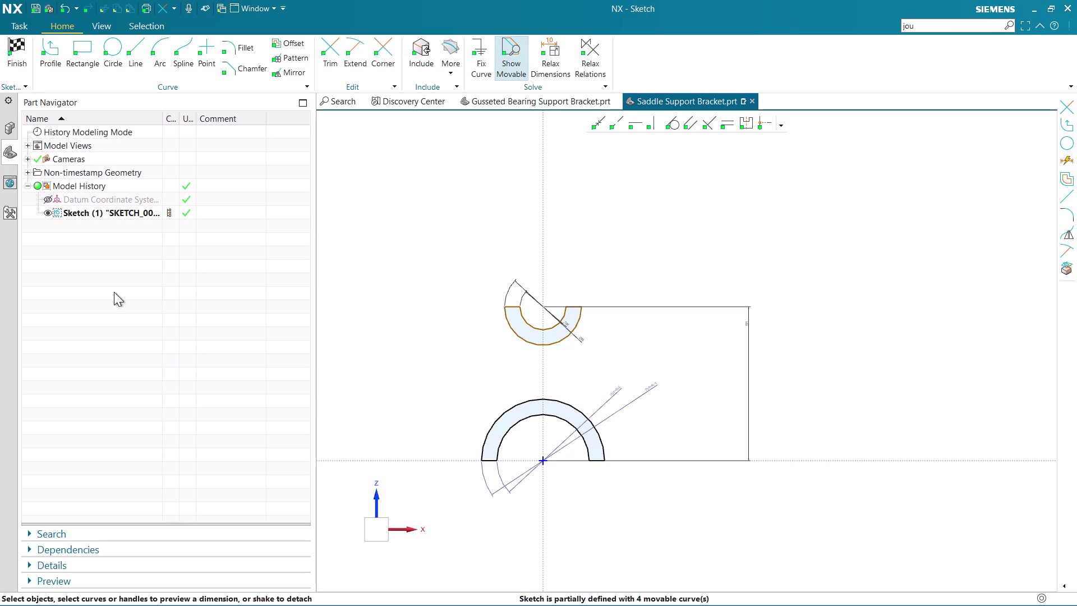
Exit the two half-ring profile sketch back to the 3D model and launch Extrude.
click(20, 43)
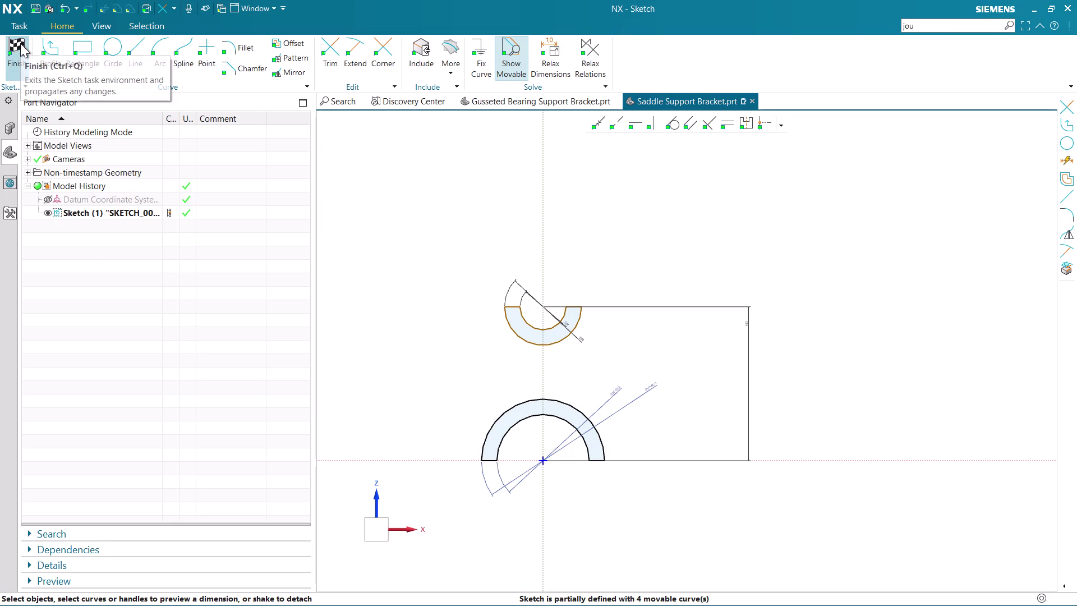
scroll(up, 3)
scroll(up, 3)
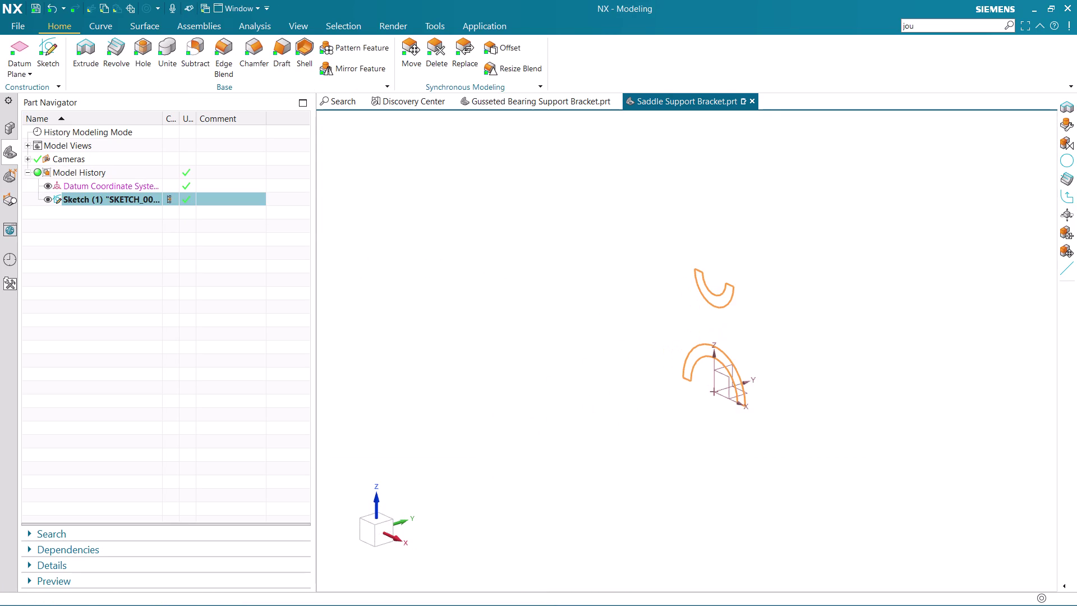
scroll(up, 3)
scroll(up, 3)
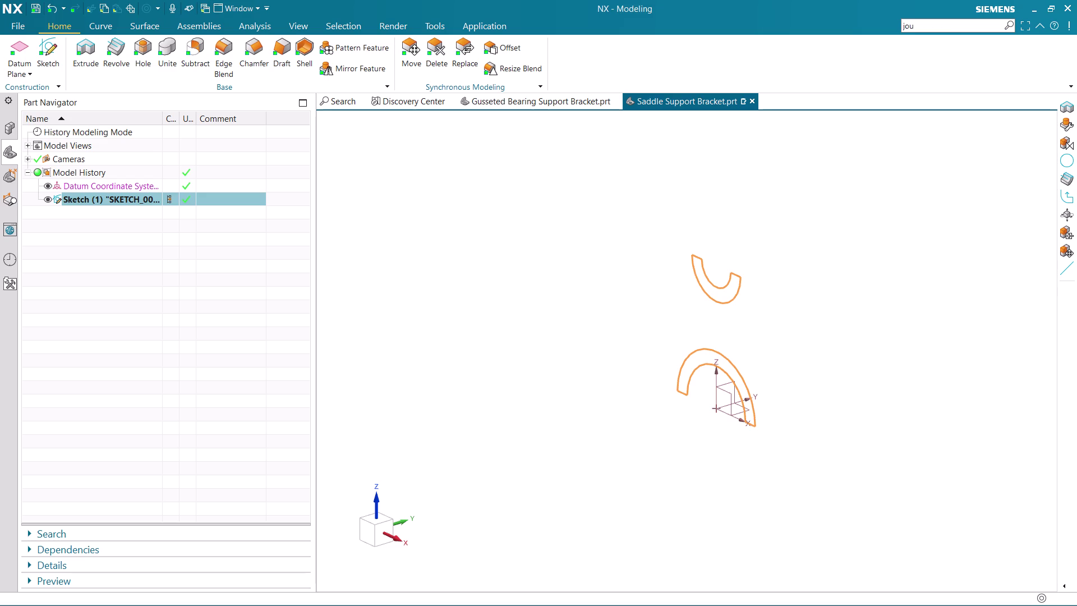
scroll(up, 3)
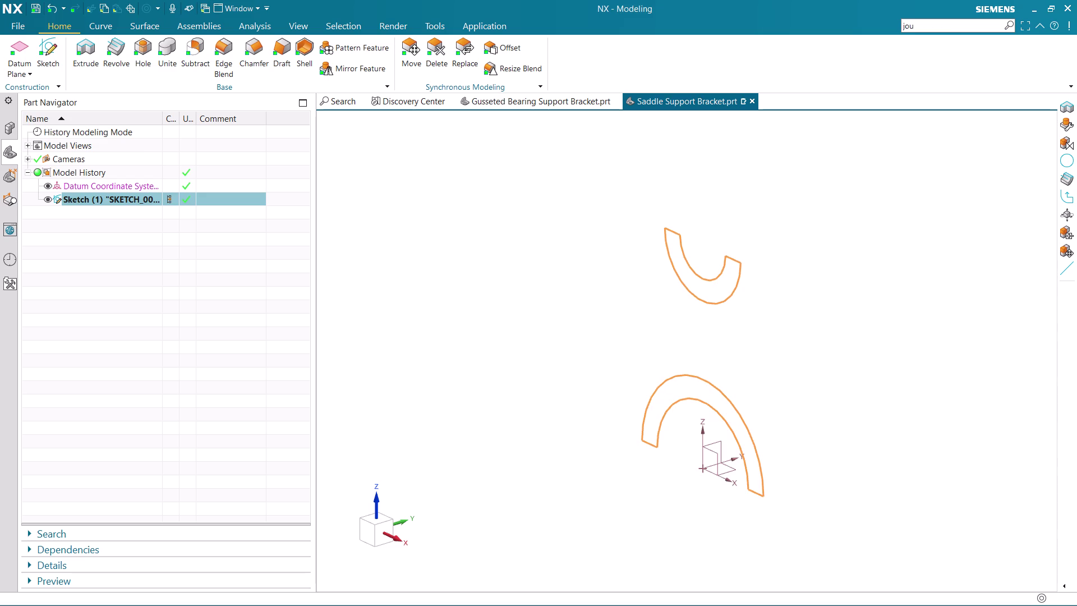
click(79, 52)
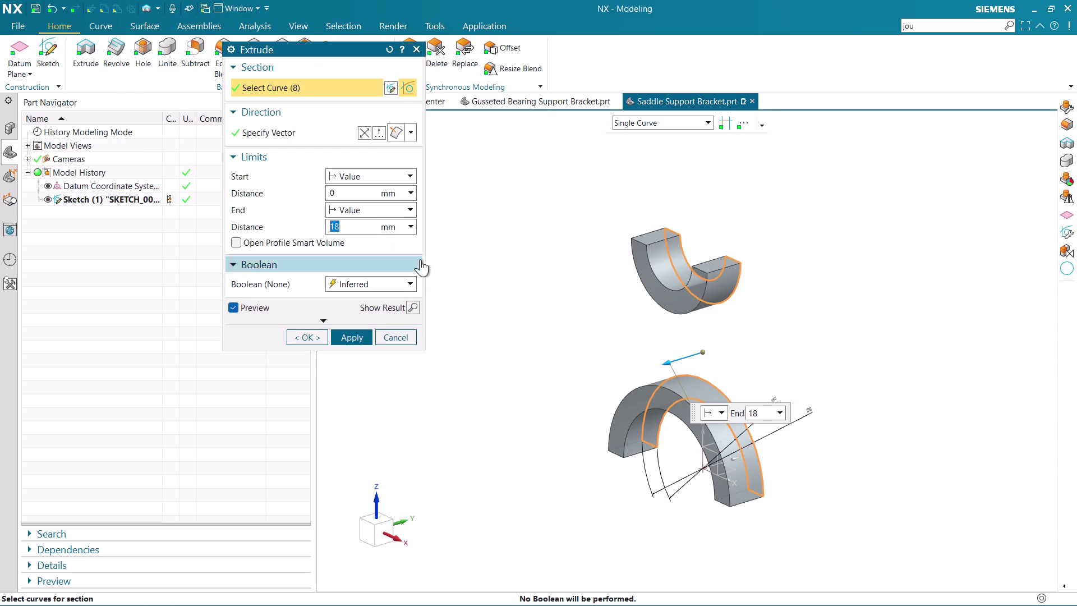
Extrude the lower half-ring outline, picked as connected curves, to an end distance of 50 mm.
click(478, 184)
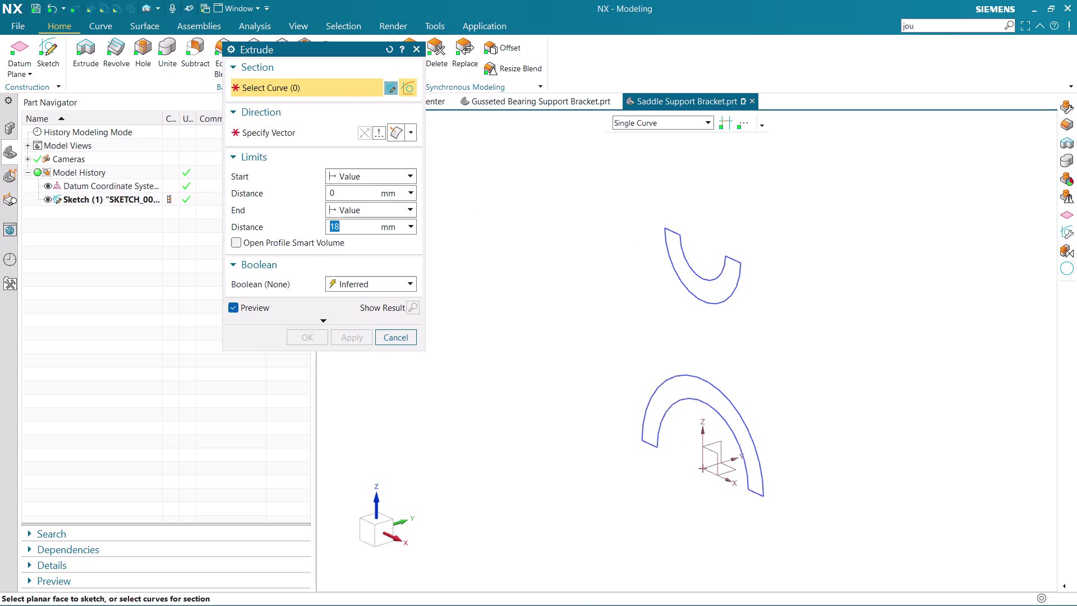
click(642, 127)
click(640, 152)
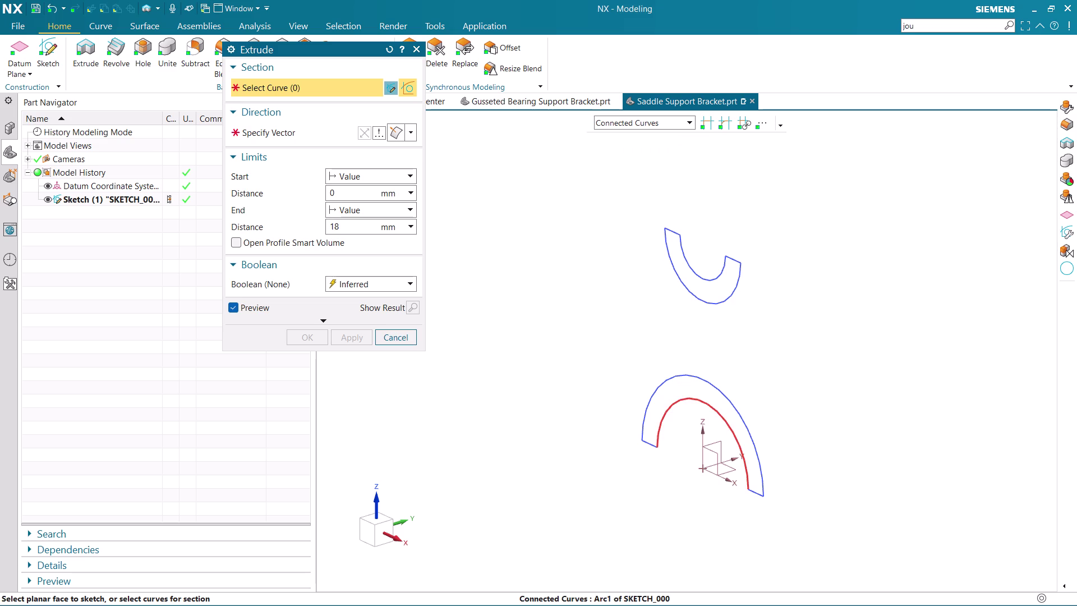
click(667, 417)
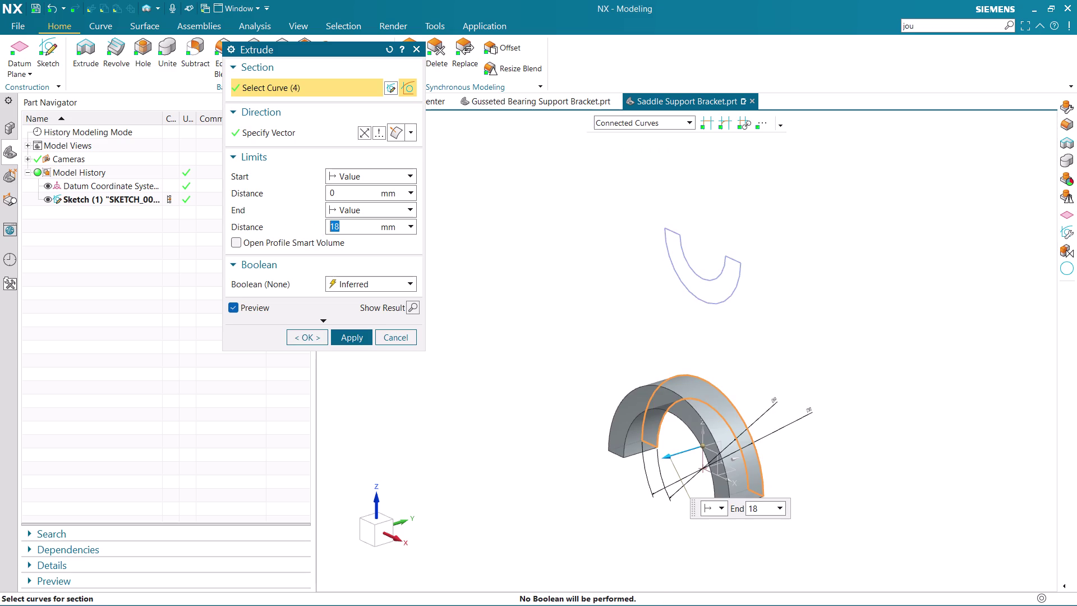
drag(346, 228, 311, 230)
key(BackSpace)
text(50)
key(Return)
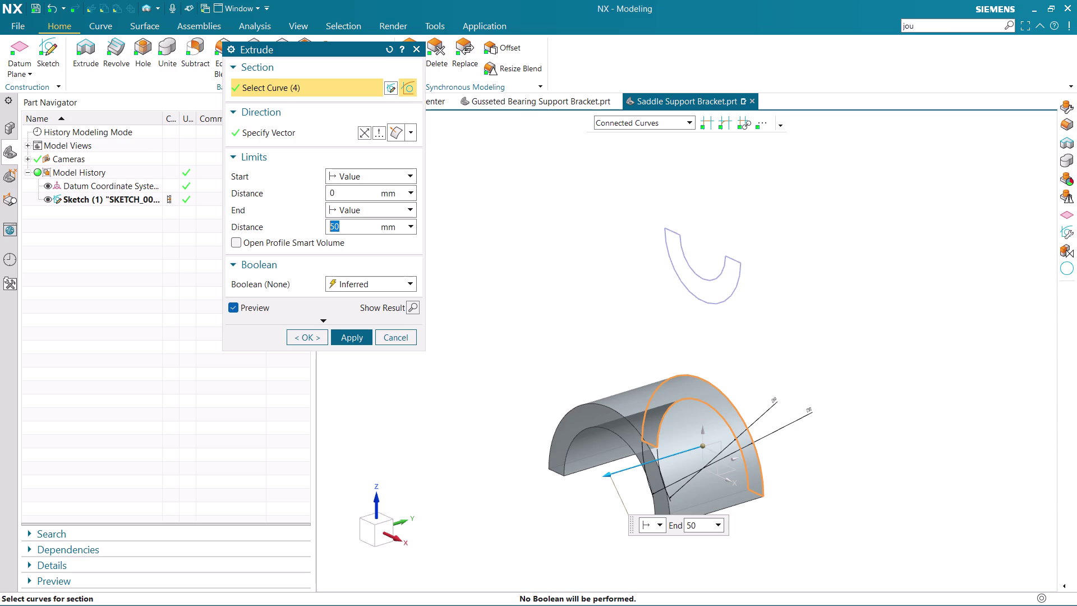
click(350, 335)
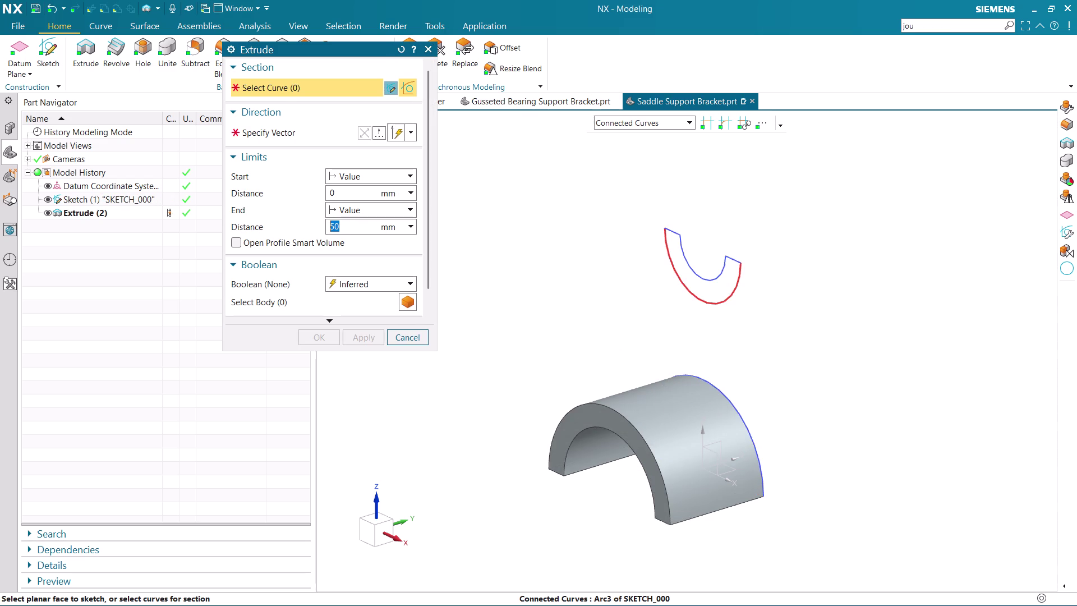
Extrude the upper half-ring outline 30 mm as a second solid, then close Extrude.
click(720, 305)
drag(345, 223, 340, 224)
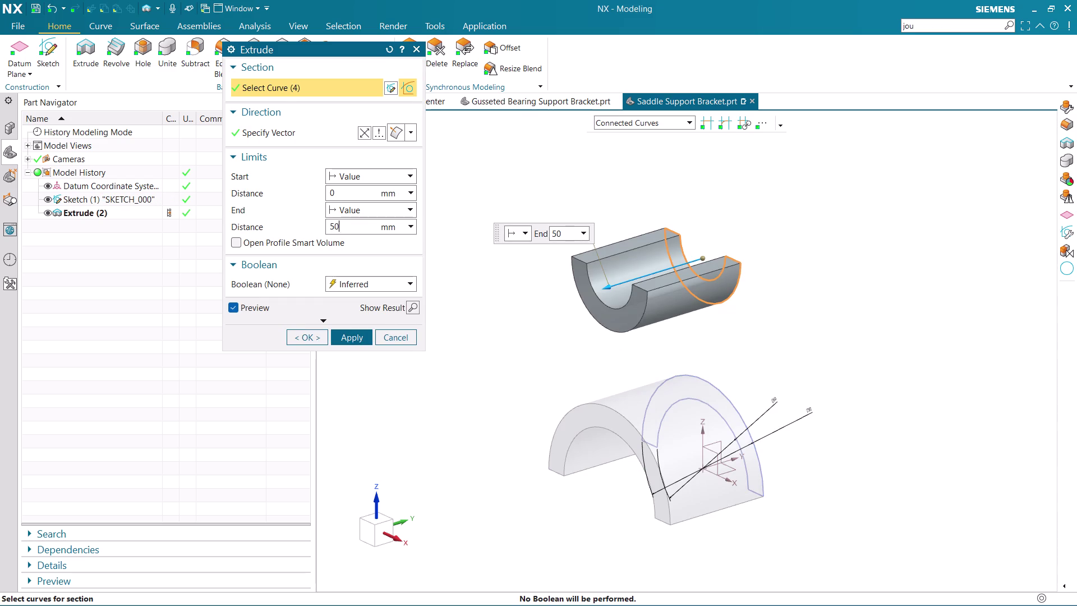
drag(340, 224, 299, 229)
key(BackSpace)
text(30)
key(Return)
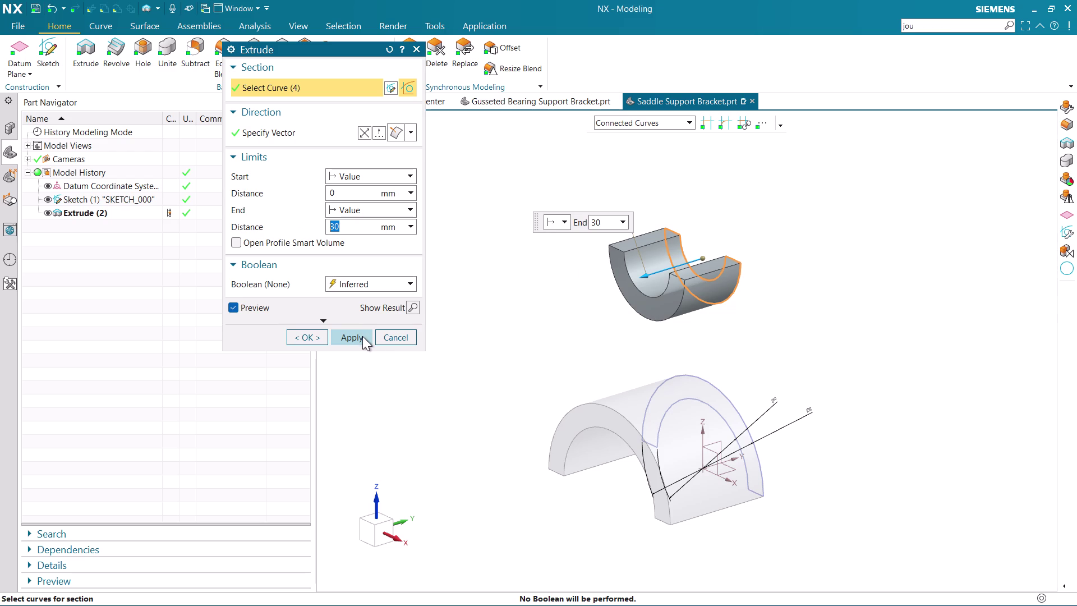
click(363, 336)
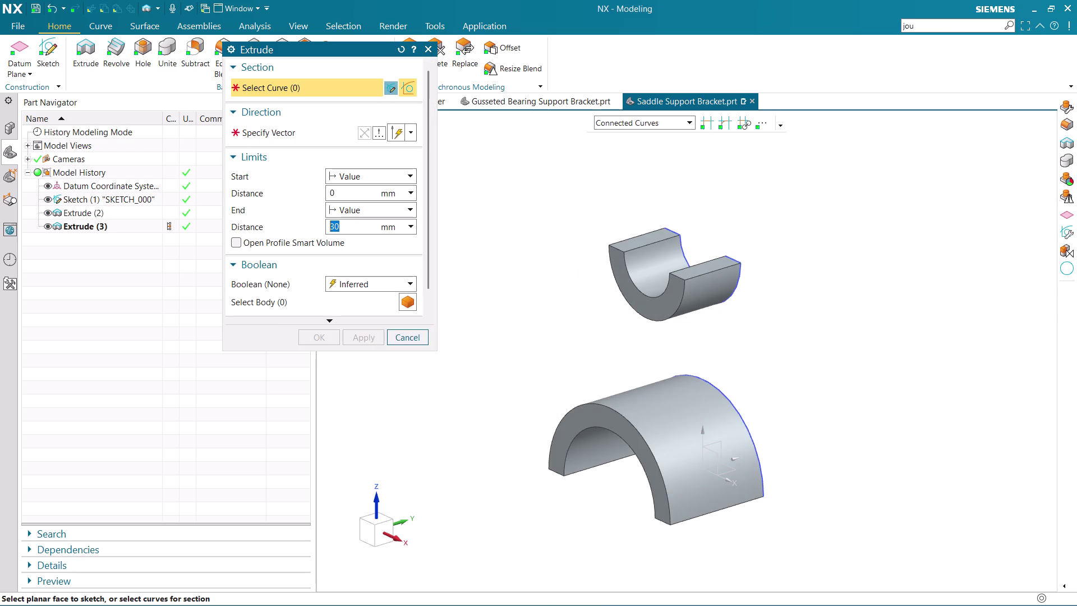
click(407, 337)
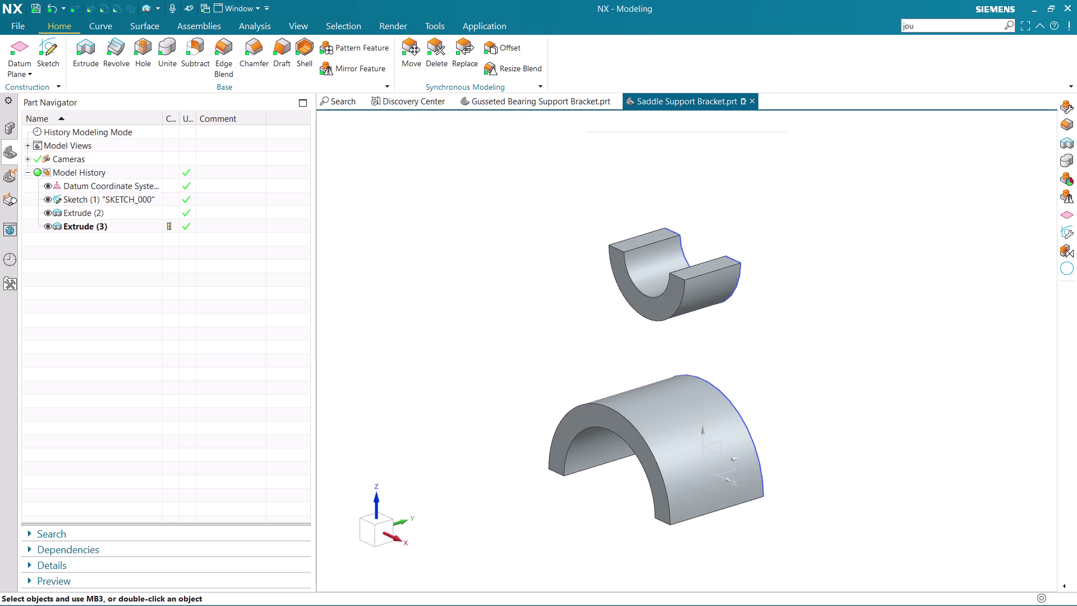
Orbit to inspect both arches and select the sketch and upper arch extrusion in the Part Navigator.
middle_drag(673, 337, 635, 333)
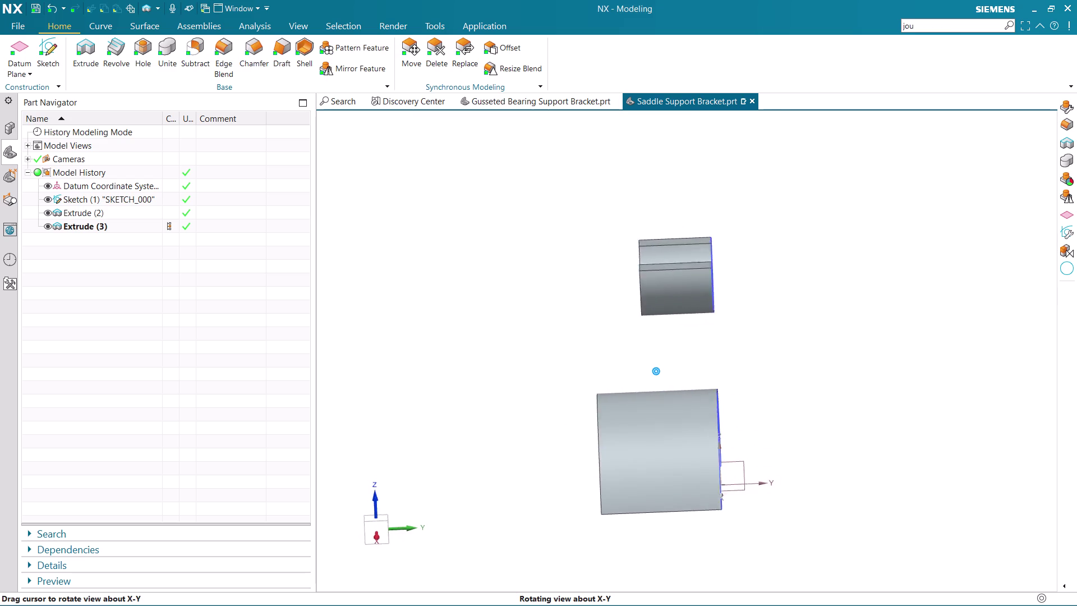
middle_drag(634, 333, 535, 334)
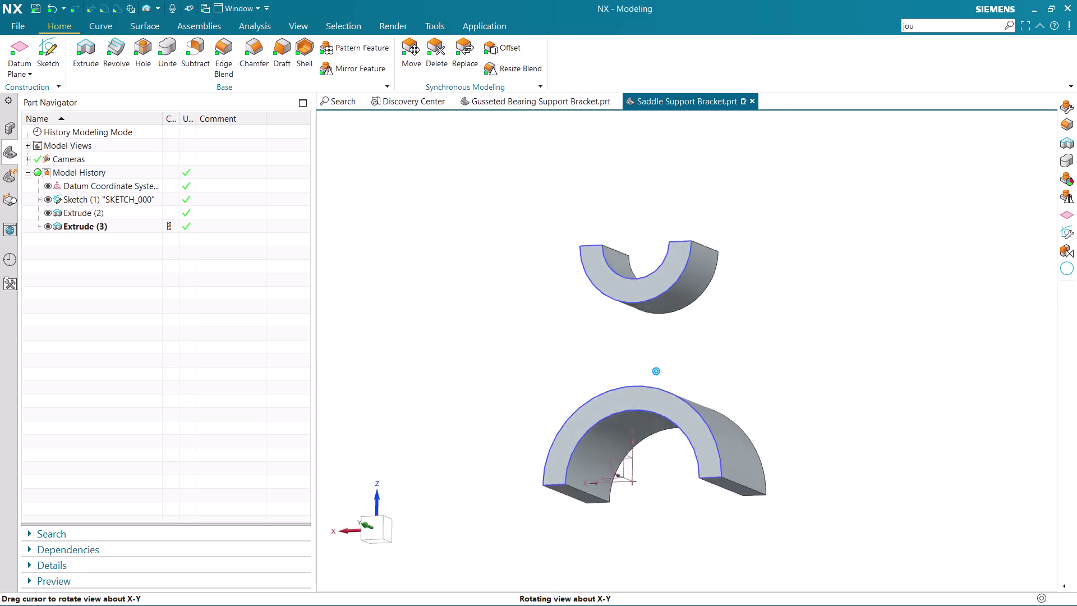
middle_drag(536, 334, 552, 346)
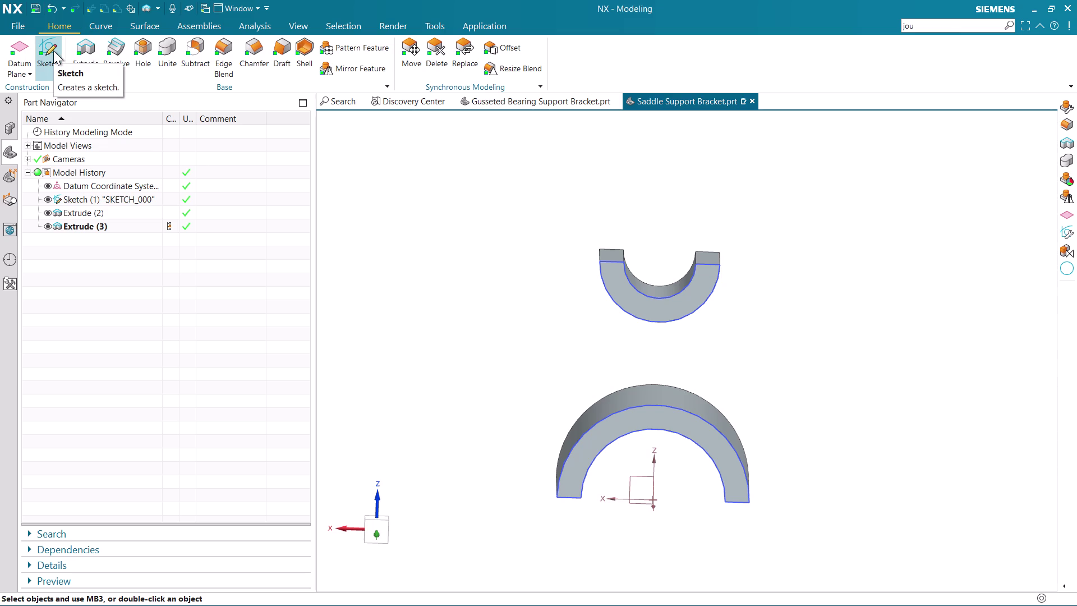
click(86, 198)
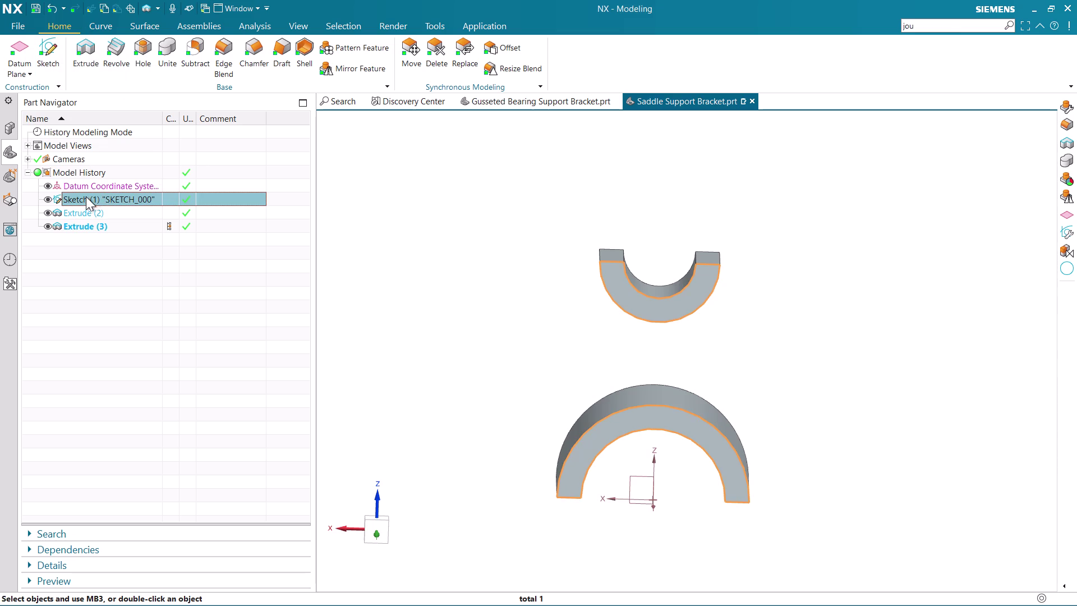
click(391, 192)
click(107, 225)
click(435, 188)
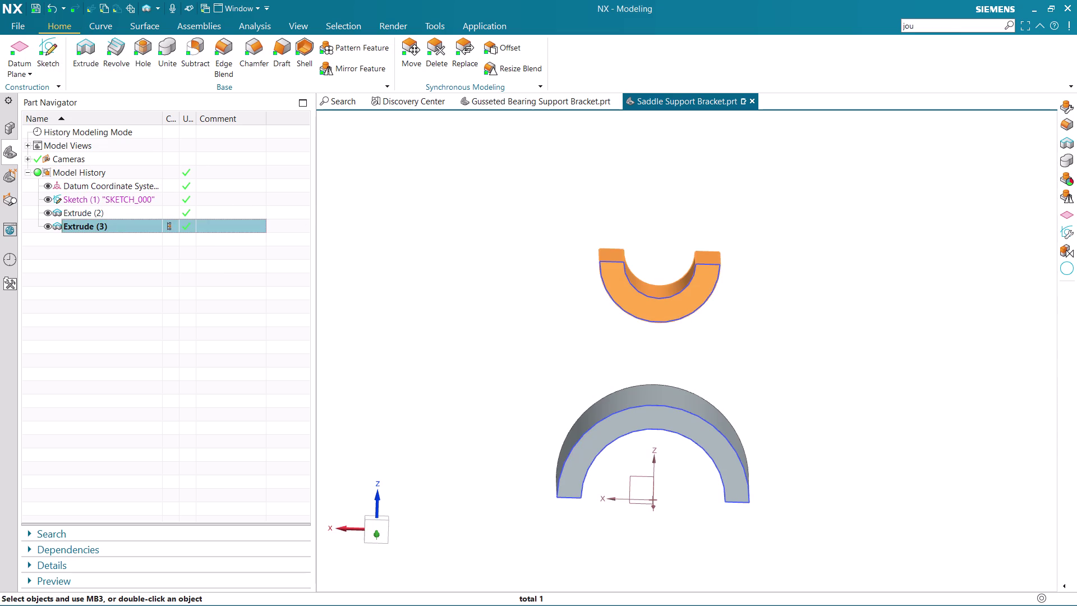
click(53, 52)
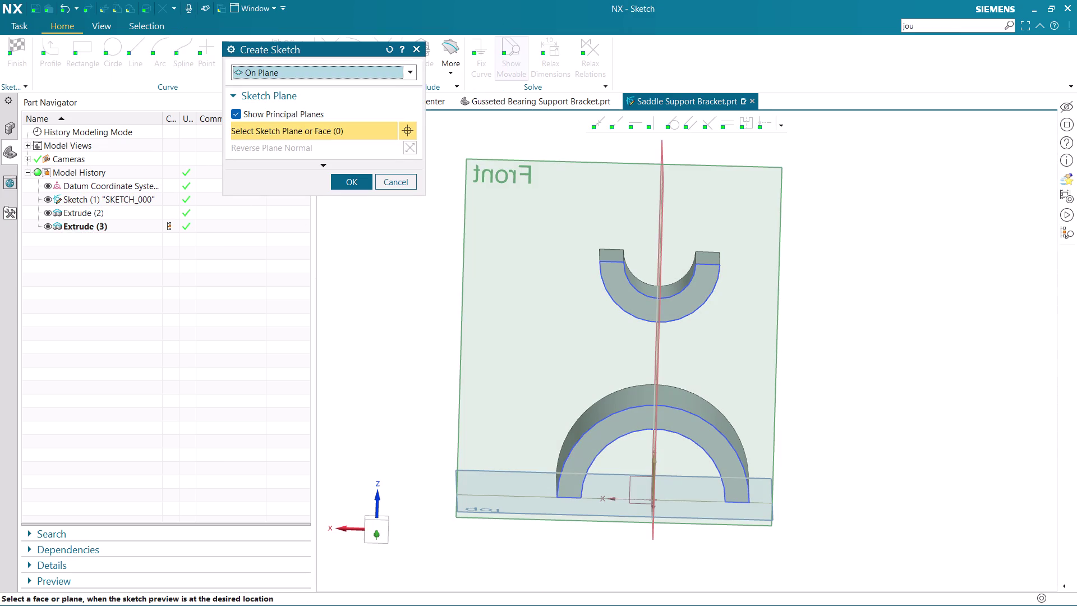
Place the new sketch on the Front datum plane and bring up Project Curve.
scroll(down, 3)
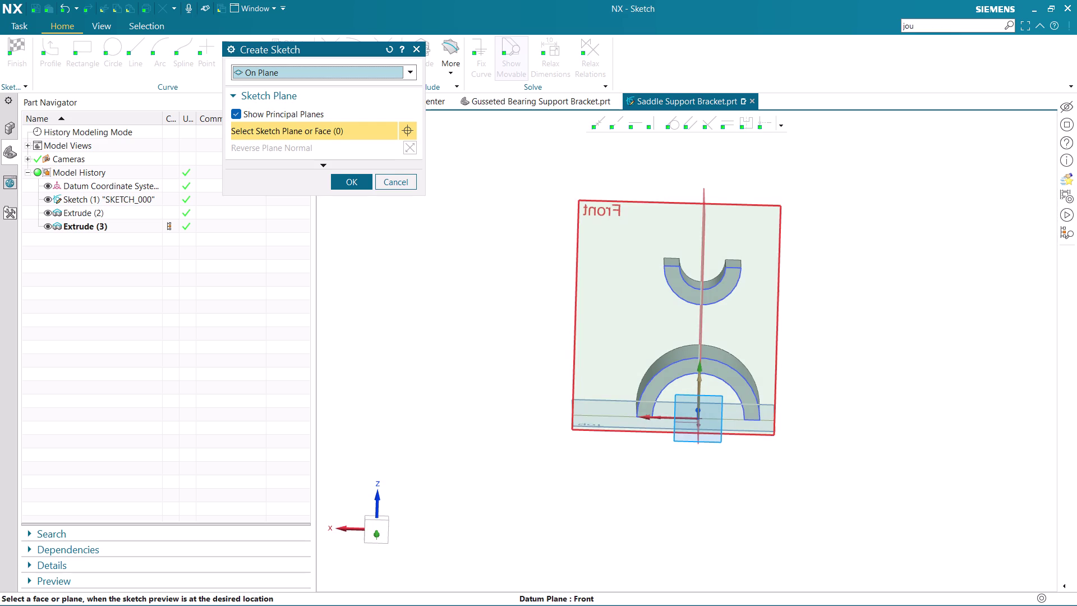
click(768, 207)
middle_click(767, 206)
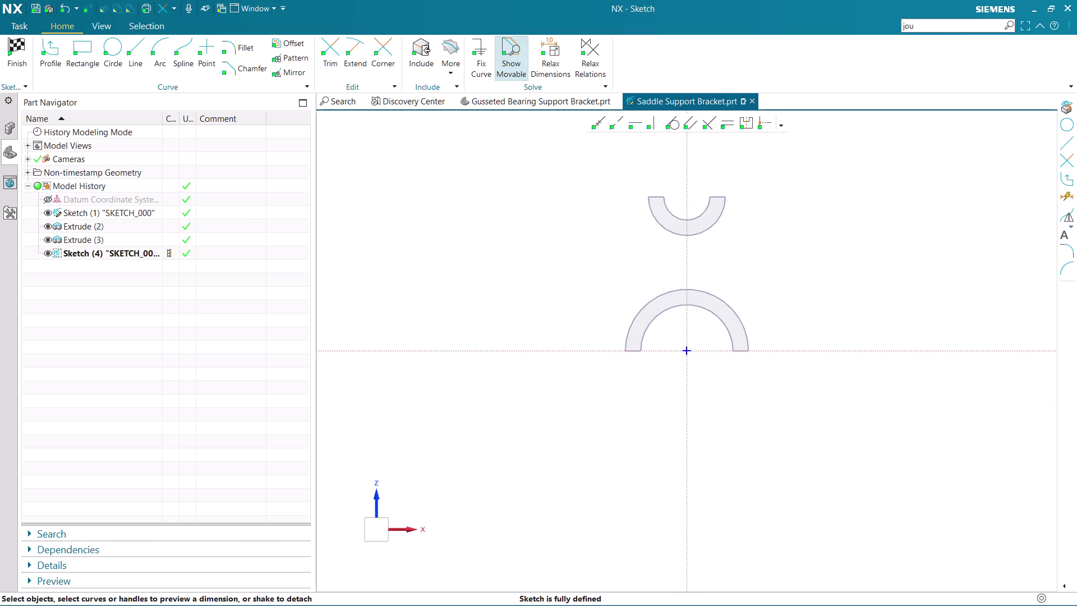
scroll(up, 3)
scroll(up, 3)
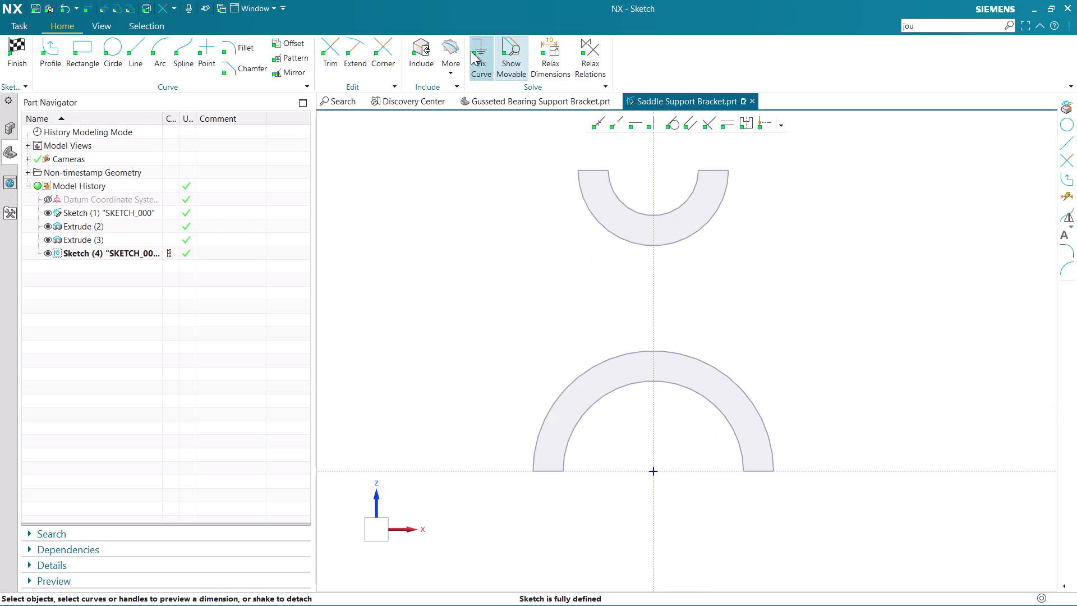
click(454, 51)
click(467, 109)
Project the outer arcs and edges of both half-ring arches into the Front-plane sketch.
click(589, 199)
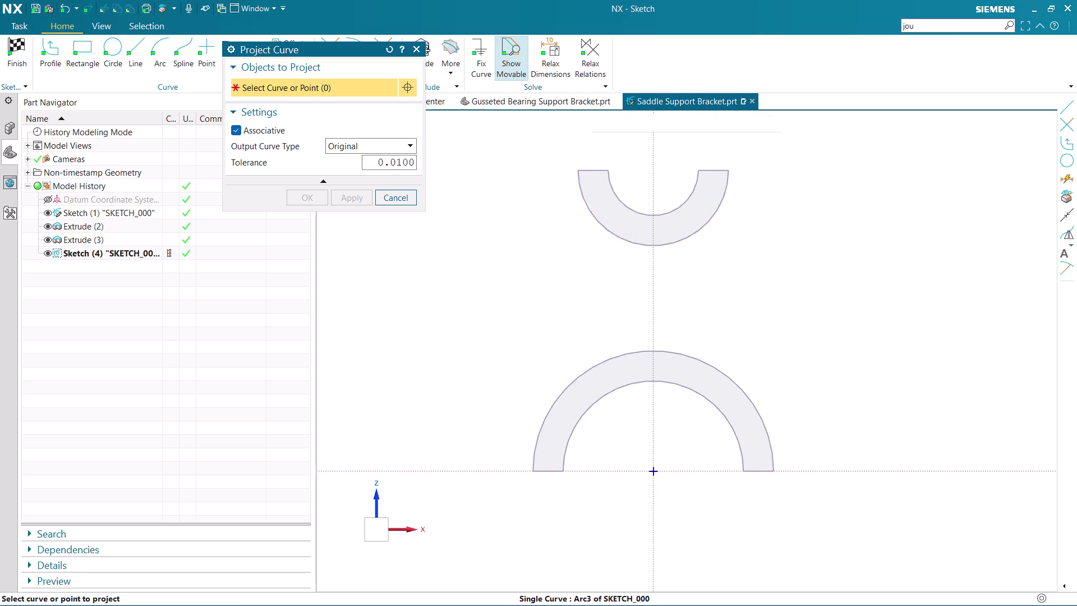
click(556, 398)
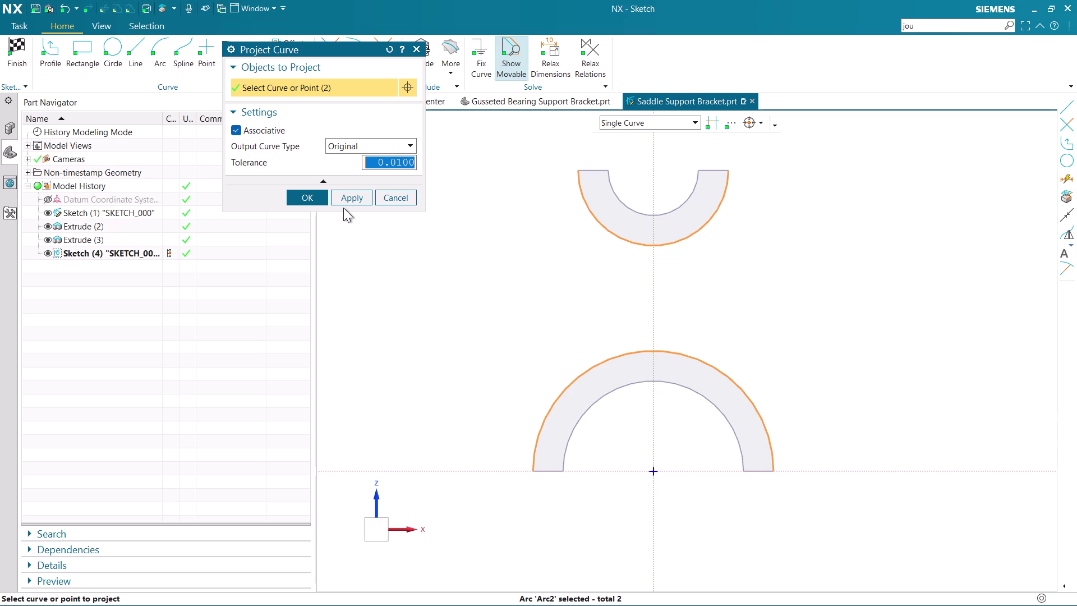
click(622, 197)
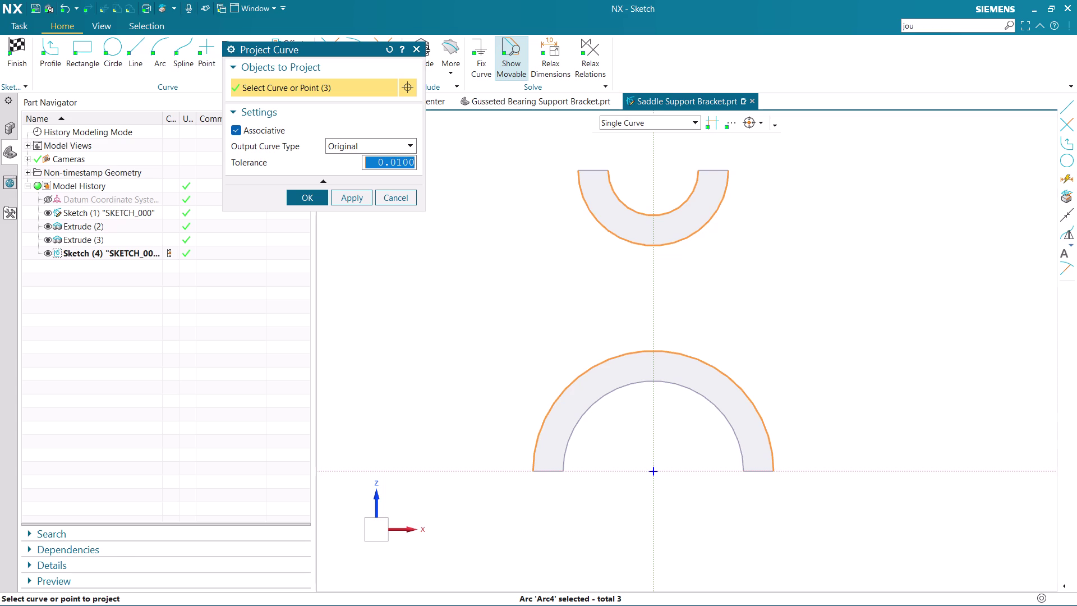
click(618, 395)
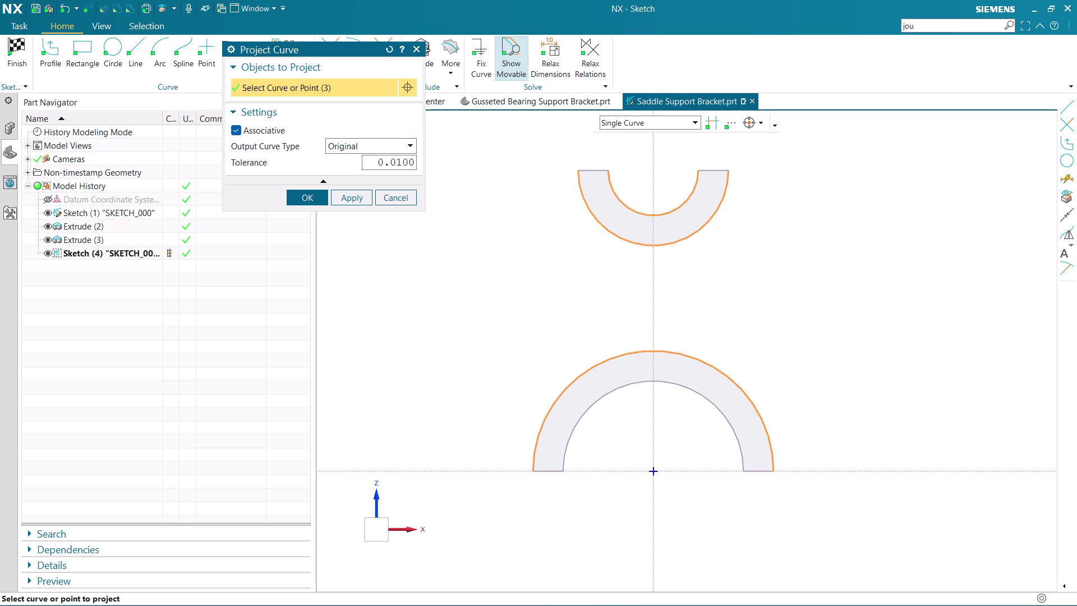
click(606, 396)
click(553, 473)
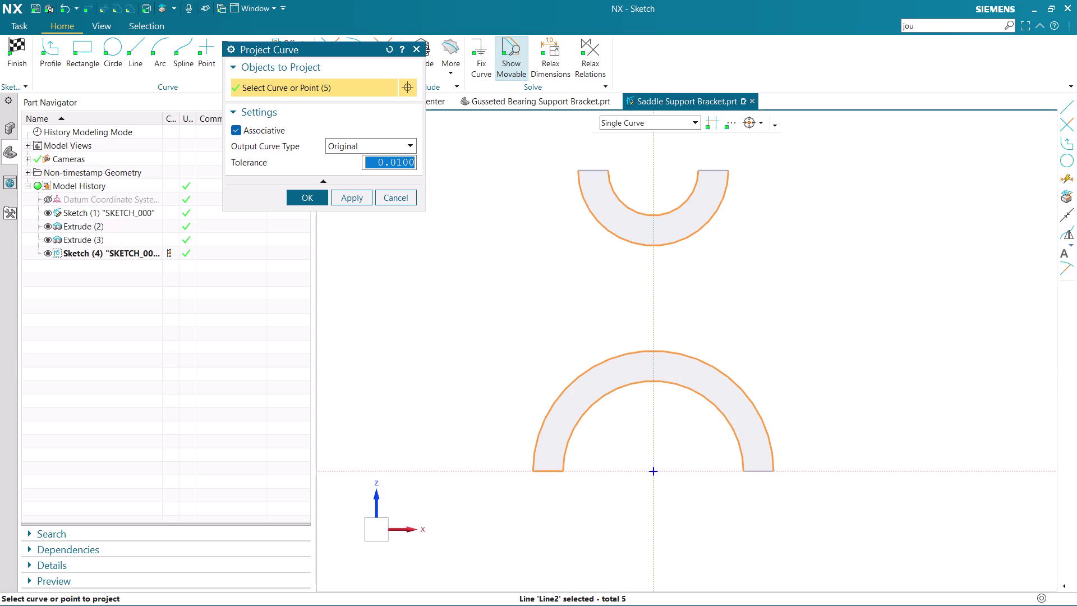
click(761, 474)
click(711, 171)
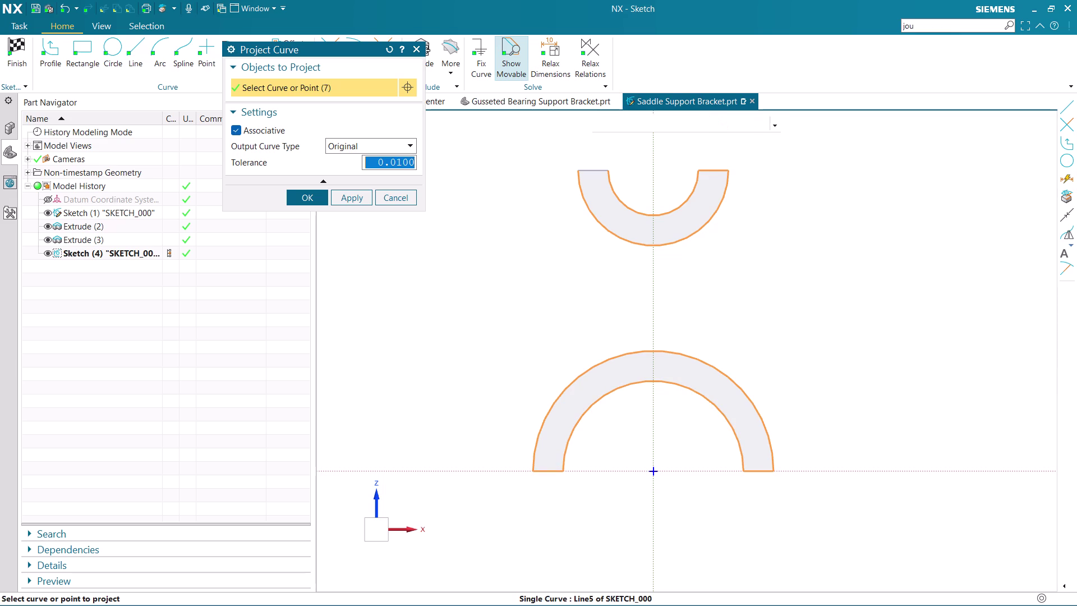
click(599, 171)
click(293, 199)
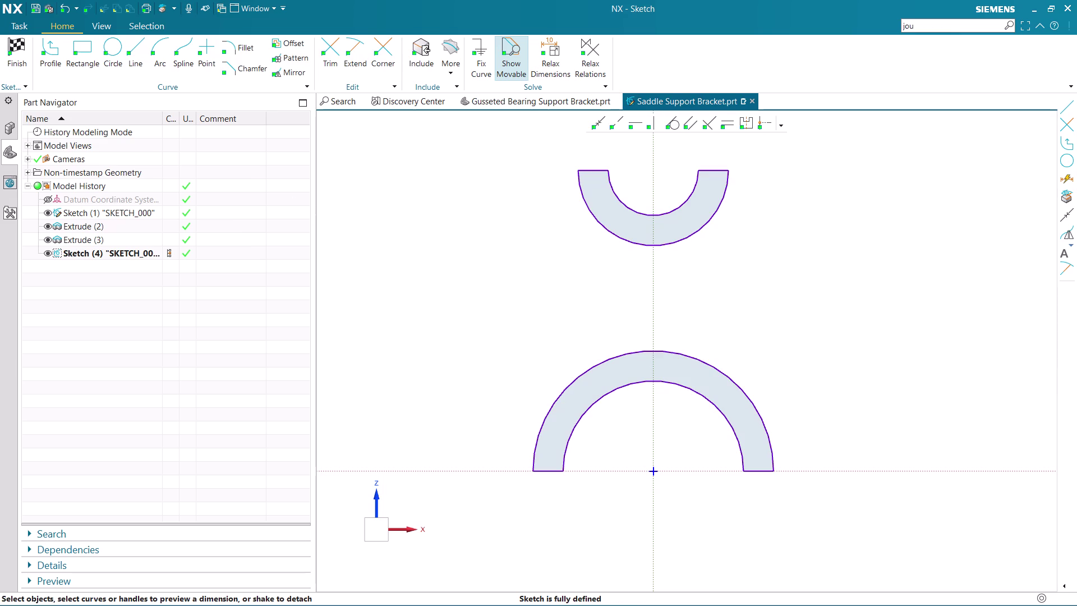
click(139, 41)
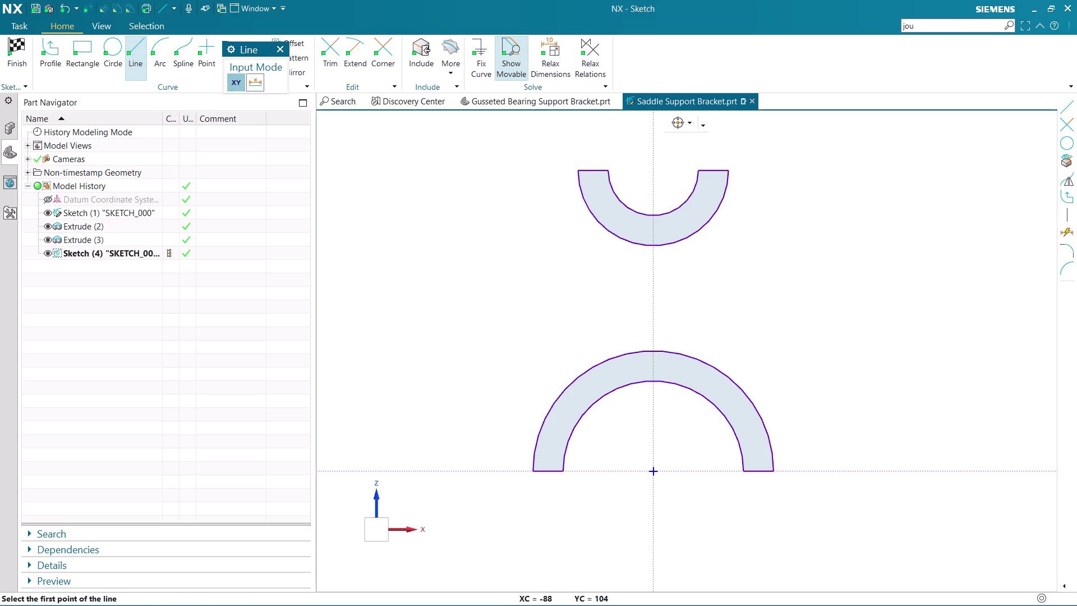
Draw left and right slanted lines from the upper arch's outer corners to the lower arch's corners.
click(581, 169)
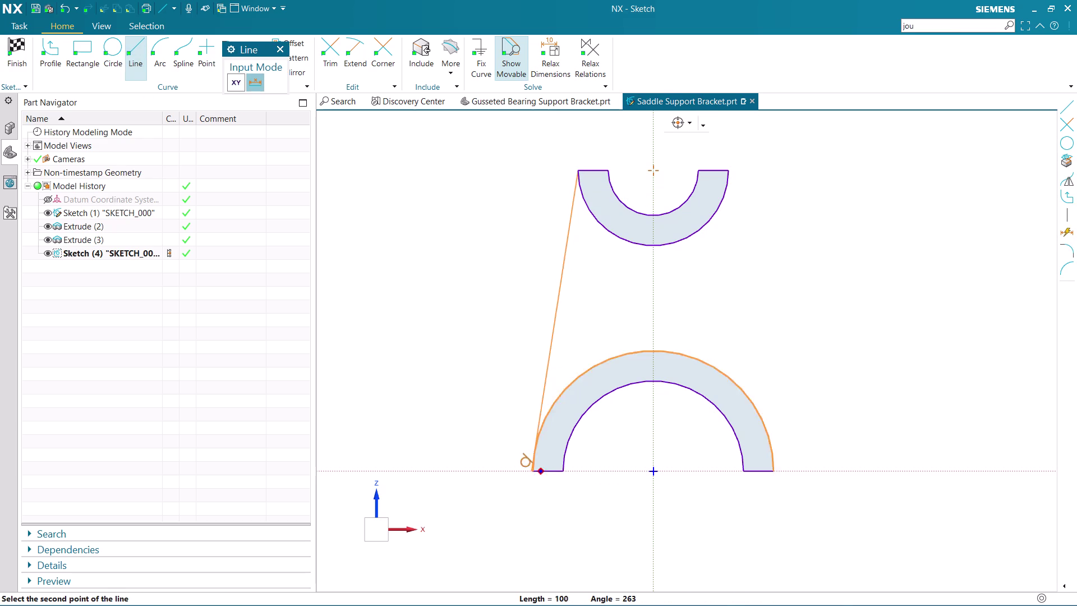
click(536, 478)
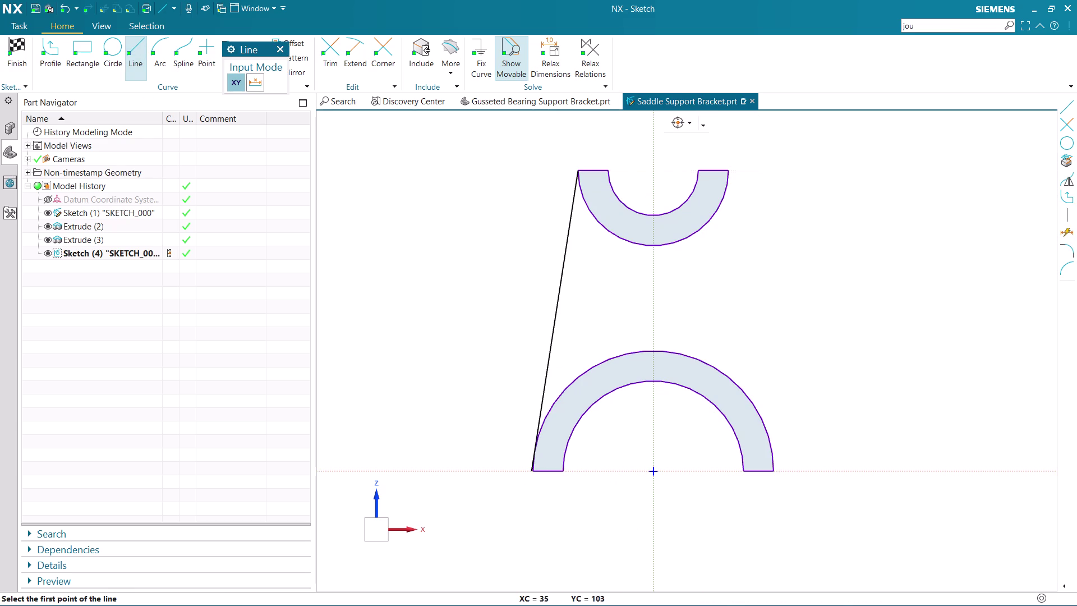
click(728, 172)
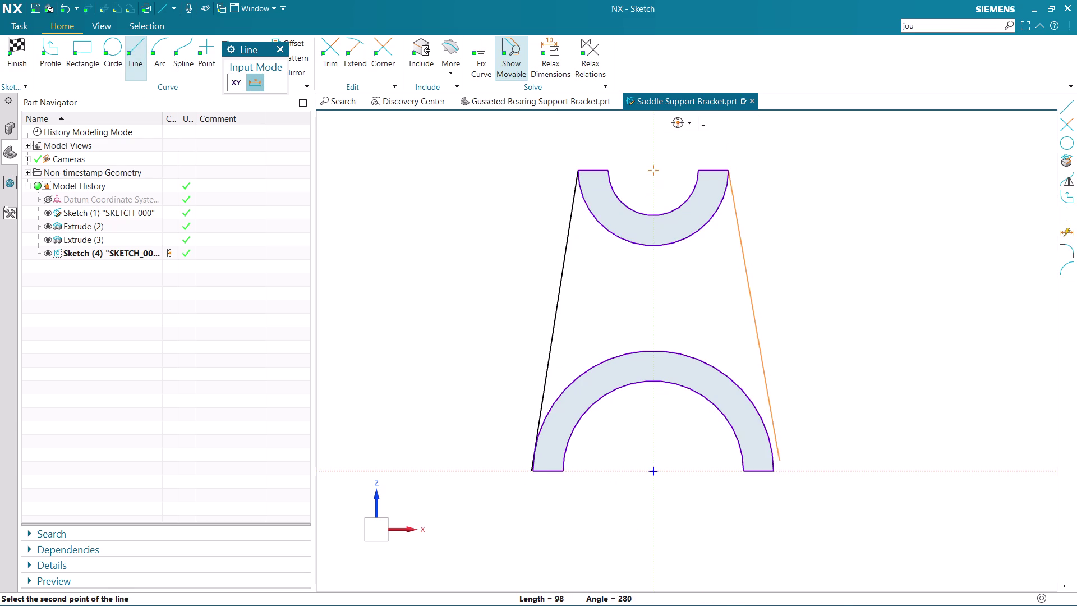
click(774, 472)
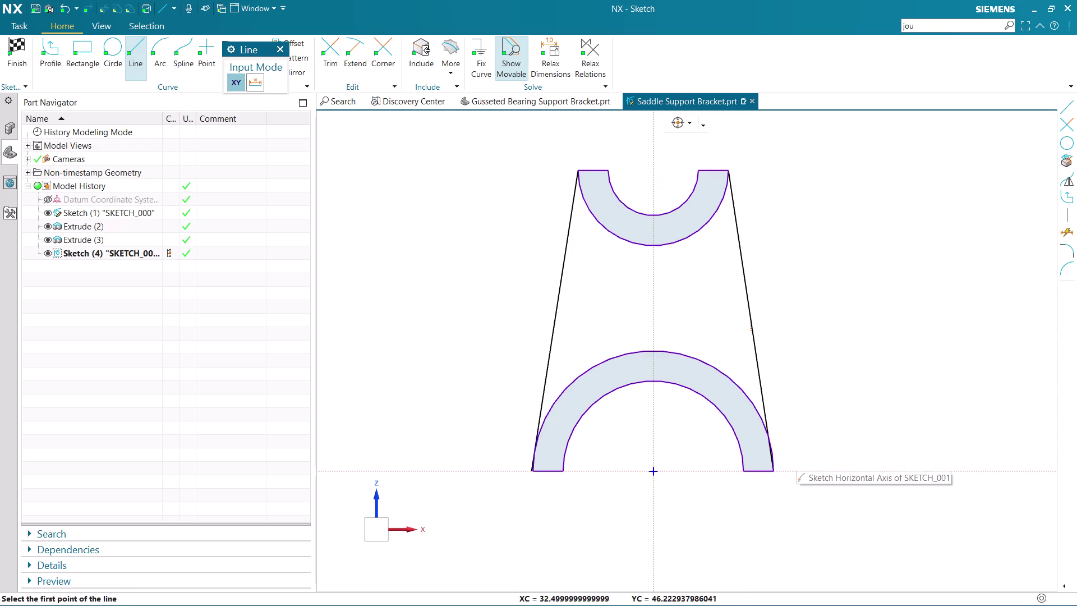
scroll(up, 3)
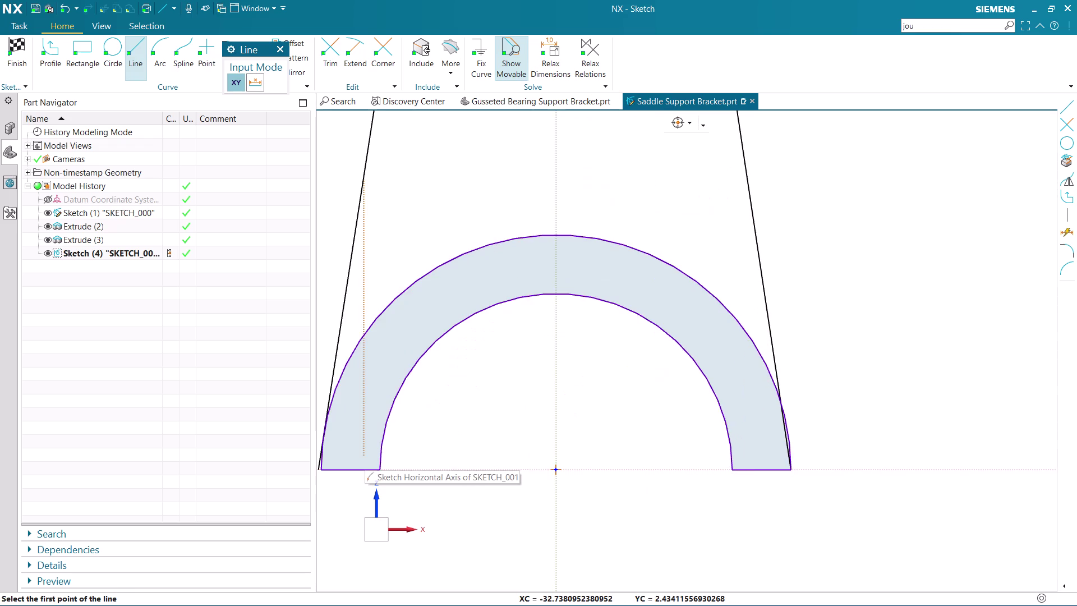
scroll(down, 3)
scroll(up, 3)
scroll(down, 3)
scroll(up, 3)
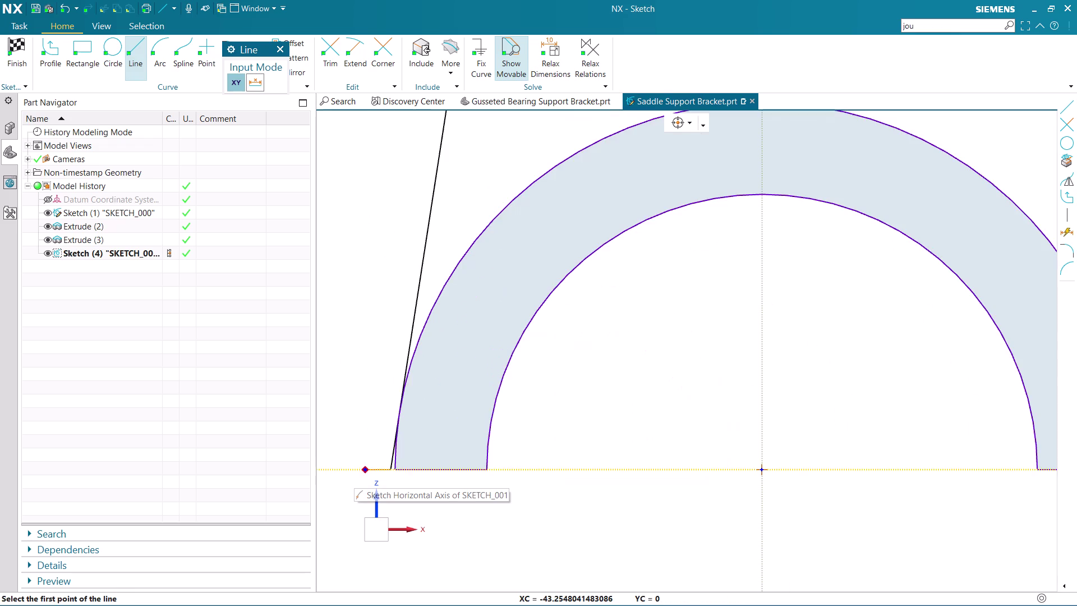
scroll(up, 3)
scroll(down, 3)
scroll(down, 3)
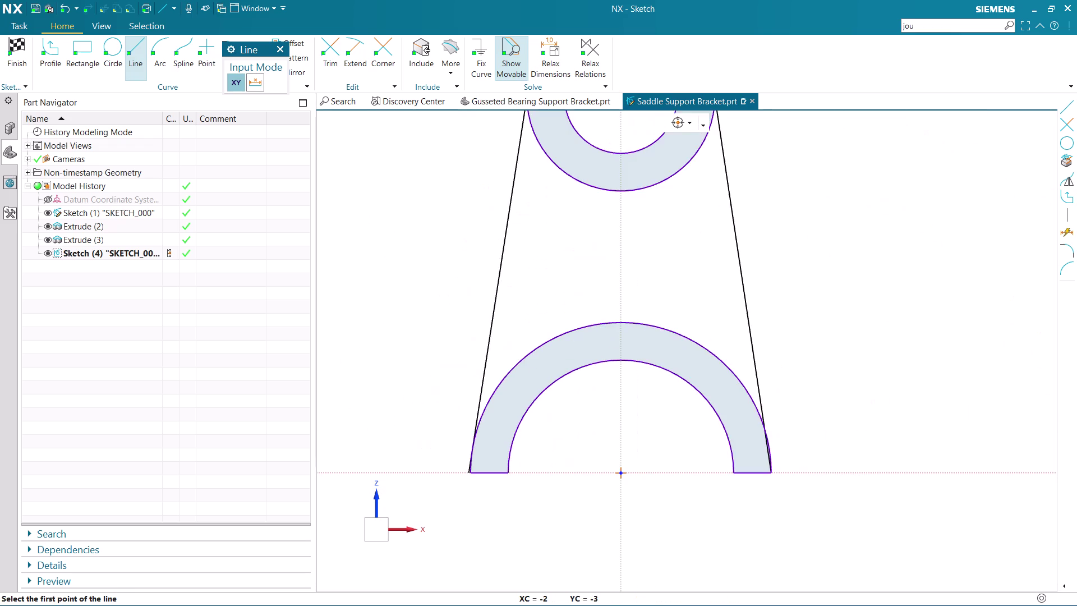
scroll(up, 3)
key(Escape)
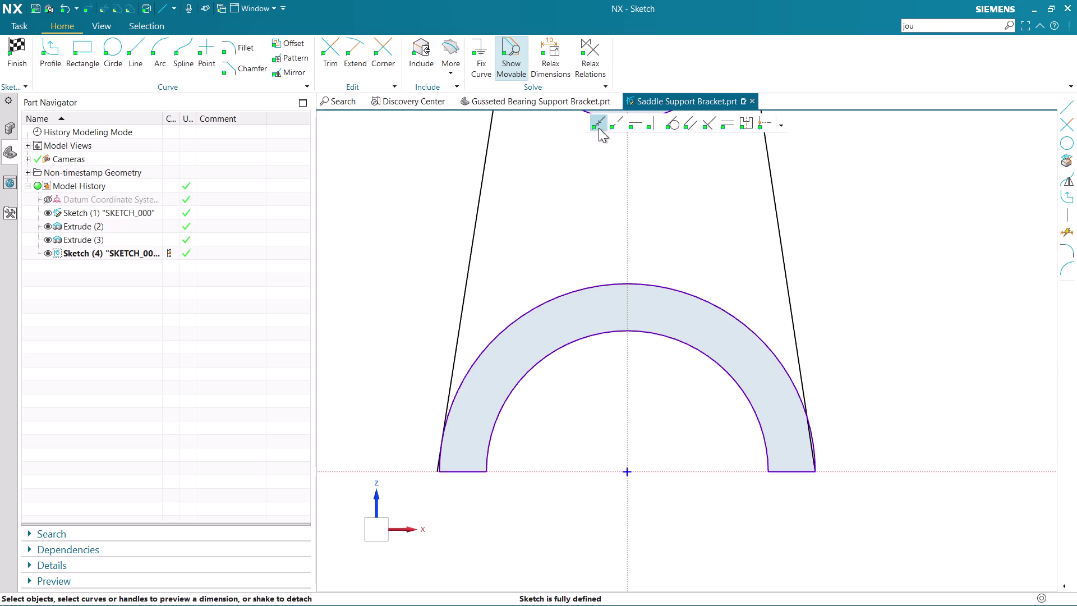
Make the left slanted line's lower endpoint coincident with the lower half-ring's corner.
click(599, 127)
scroll(up, 3)
scroll(down, 3)
scroll(up, 3)
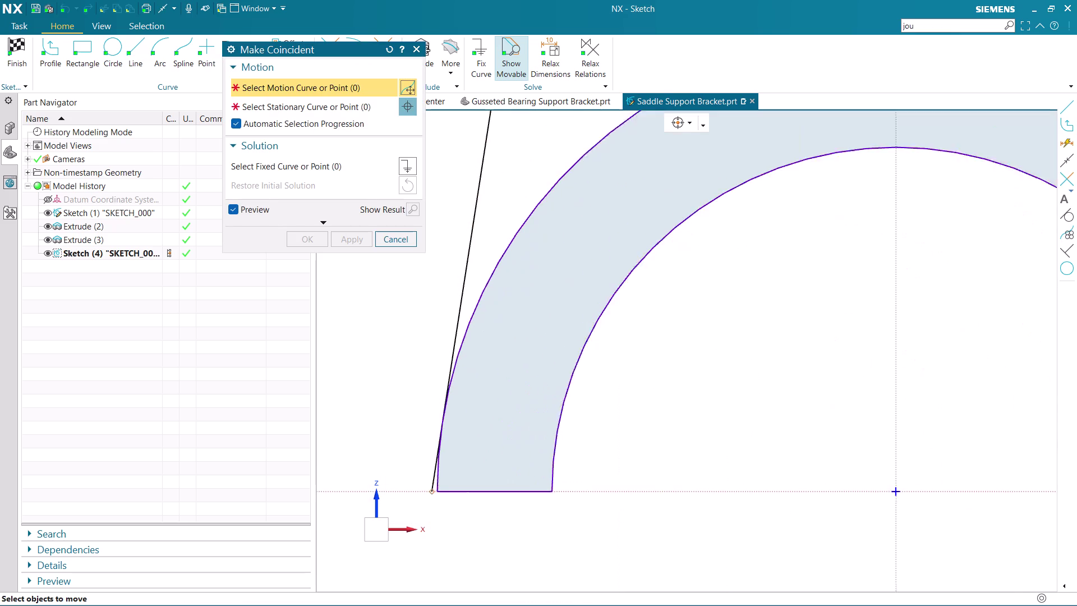
scroll(up, 3)
click(434, 492)
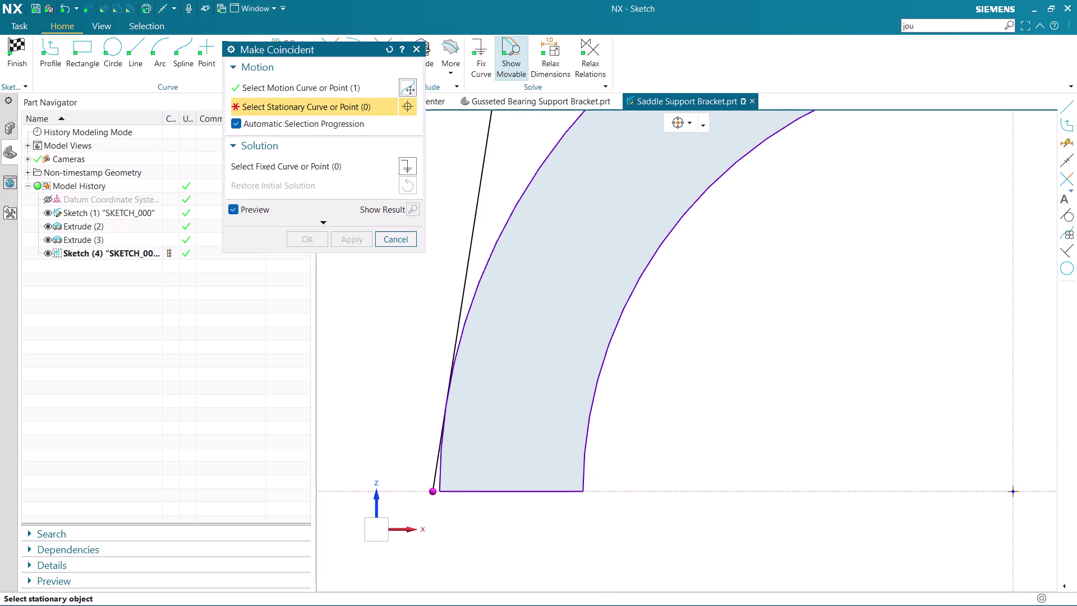
scroll(up, 3)
click(439, 492)
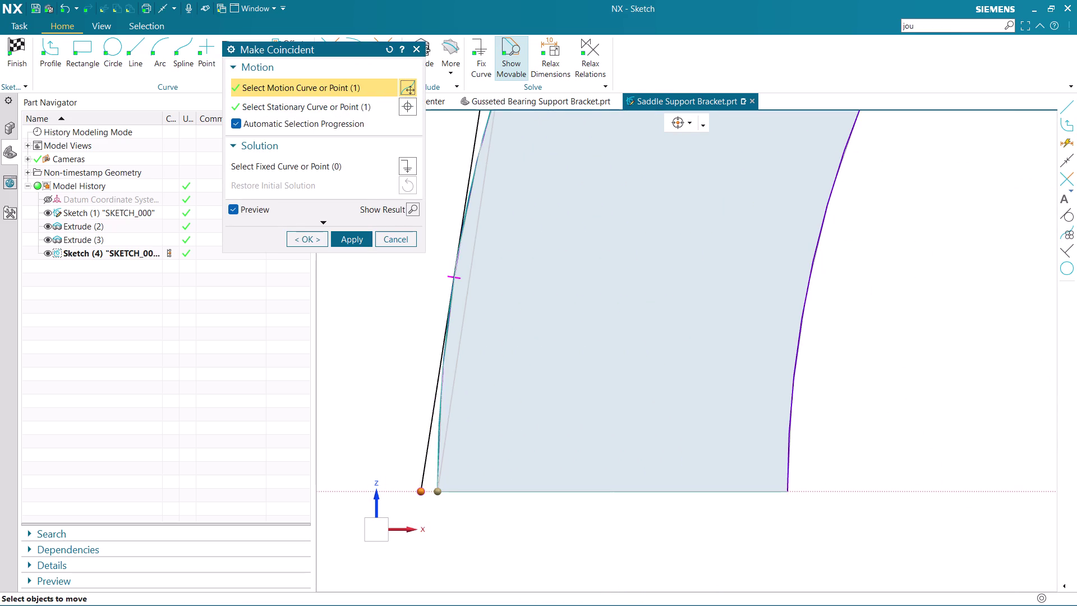
click(354, 238)
scroll(down, 3)
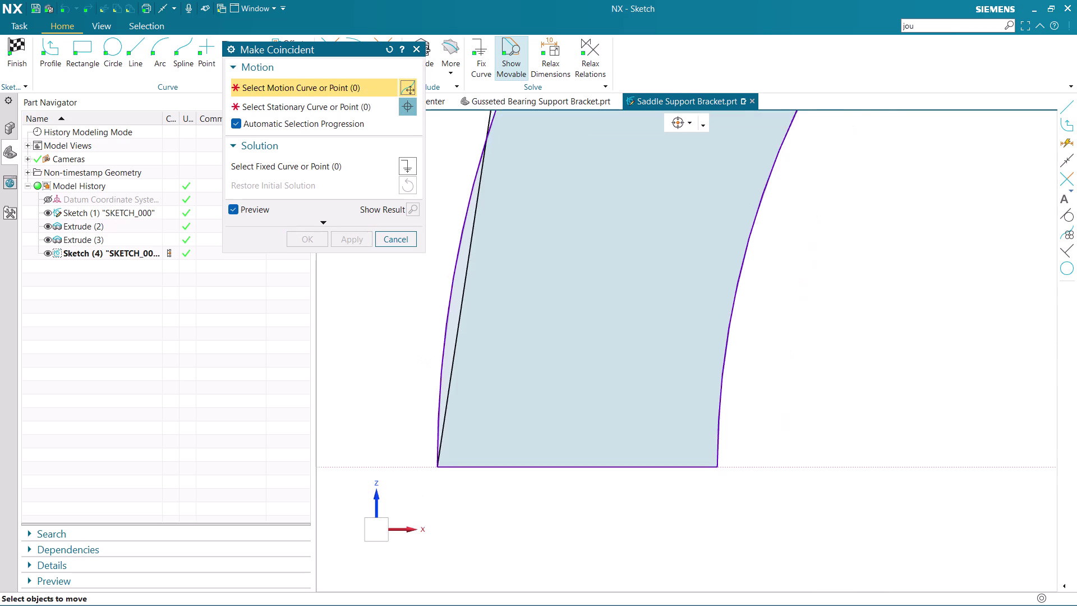
scroll(down, 3)
scroll(up, 3)
scroll(down, 3)
scroll(up, 3)
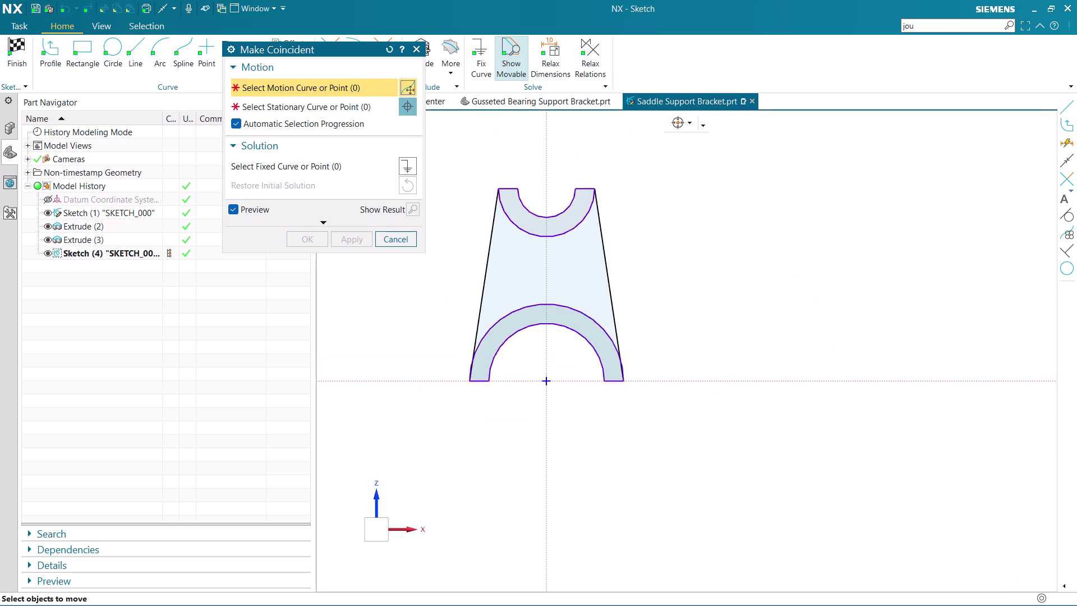
click(382, 240)
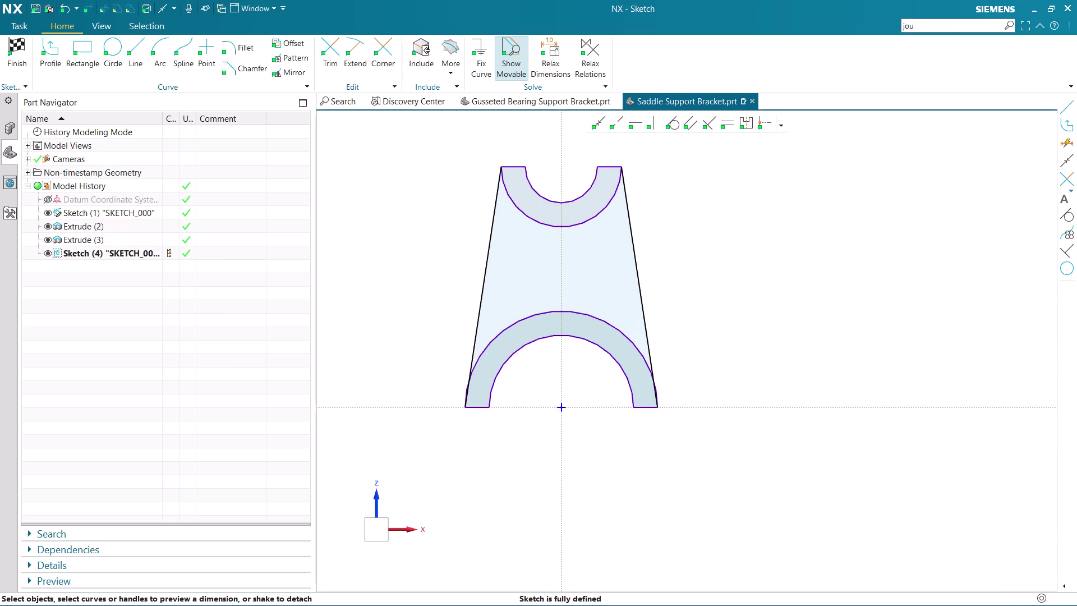
click(329, 56)
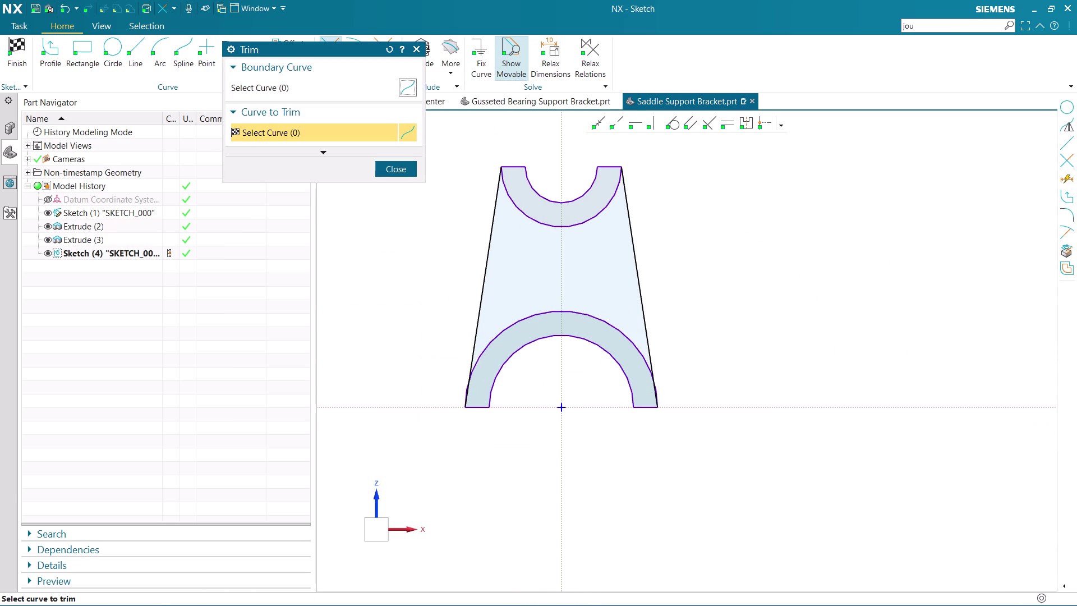
Trim the upper arch's lower arc and the lower arch's upper arc, accepting the associativity warning.
scroll(up, 3)
click(524, 203)
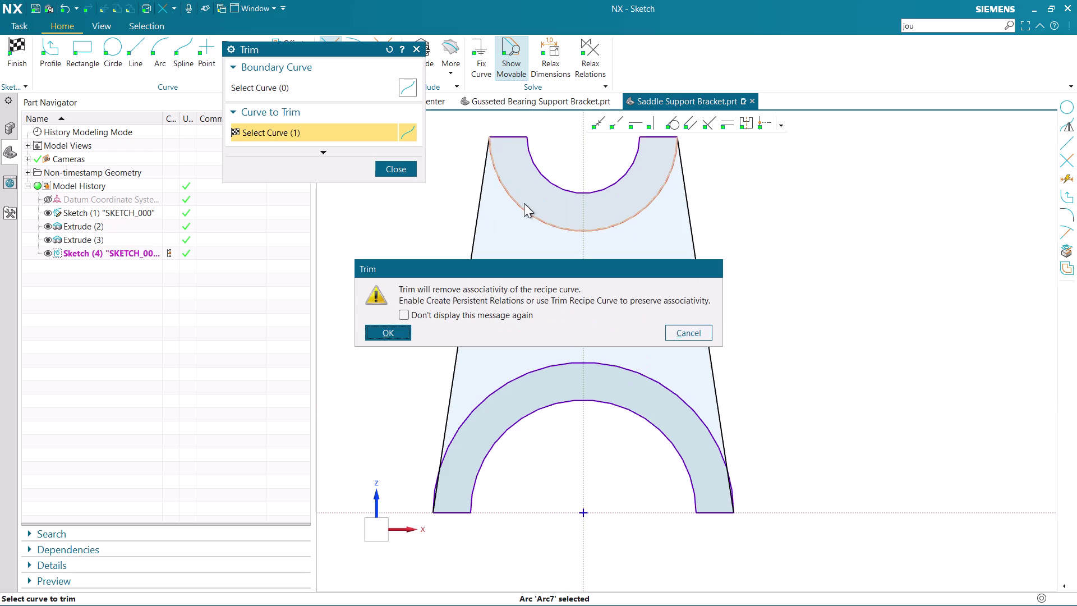
click(384, 325)
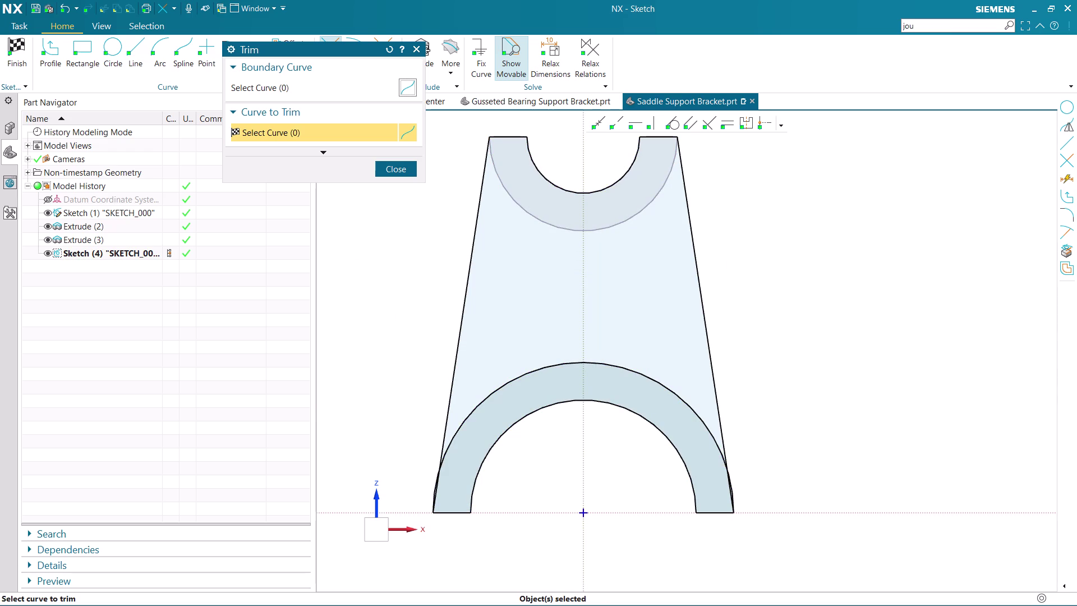
click(497, 392)
click(391, 169)
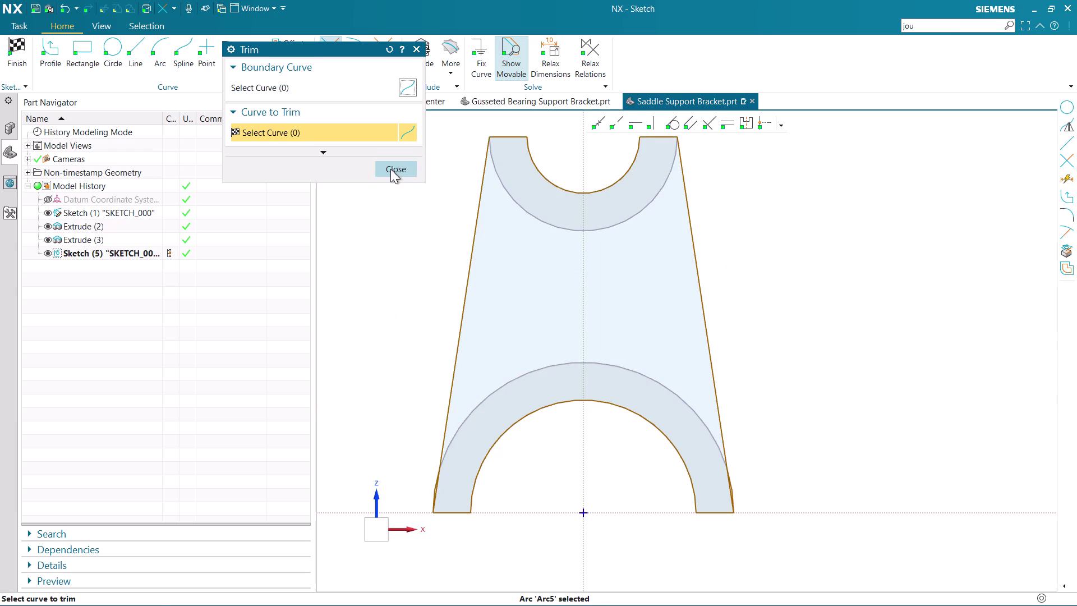
Zoom over the trimmed tapered web outline and finish the sketch.
scroll(down, 3)
scroll(up, 3)
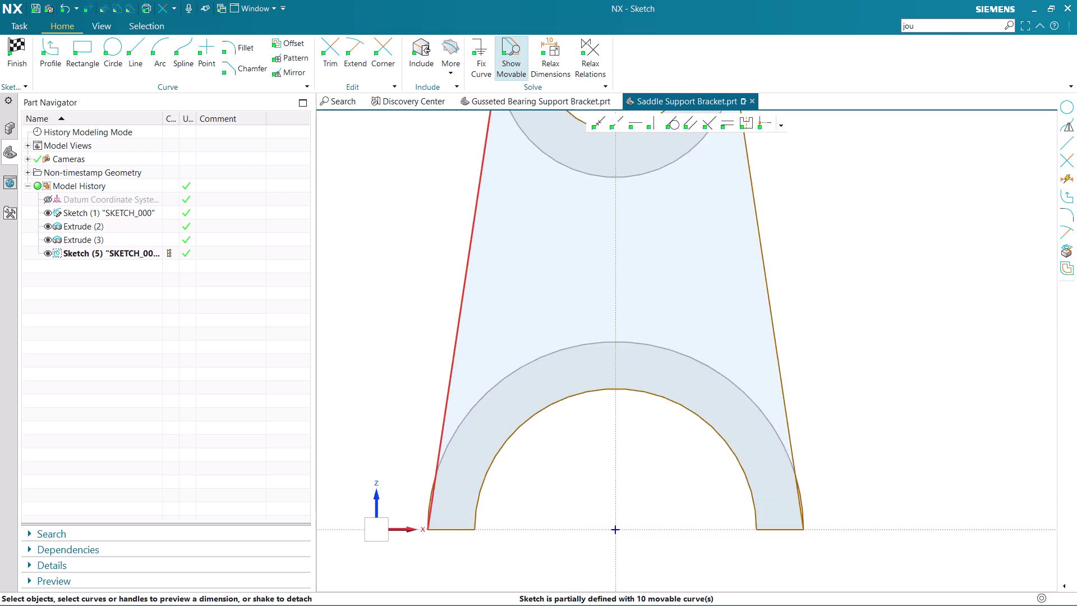
scroll(down, 3)
scroll(up, 3)
scroll(down, 3)
scroll(up, 3)
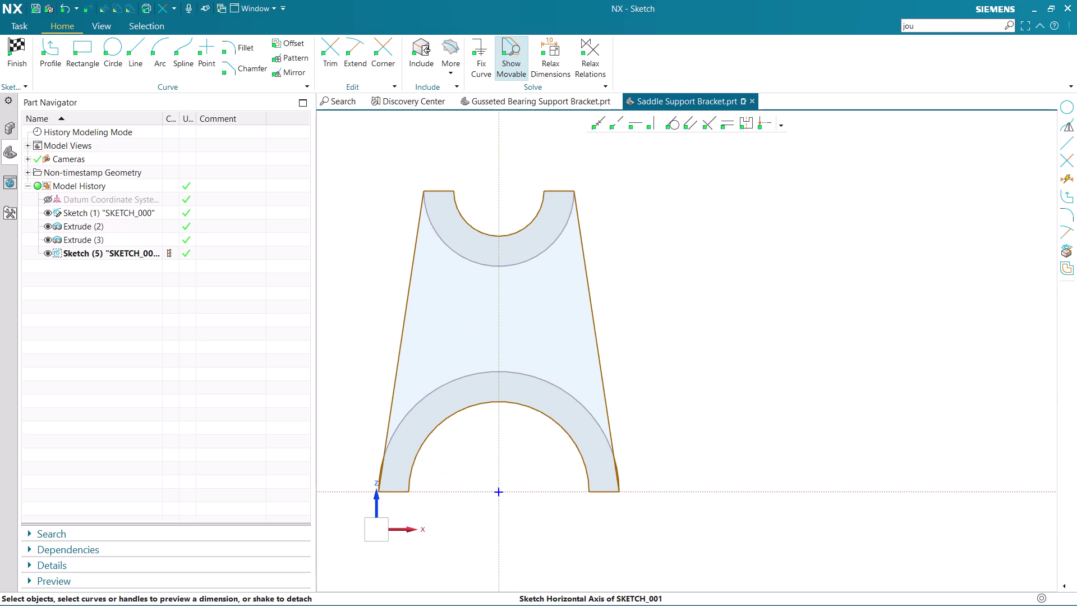
click(21, 44)
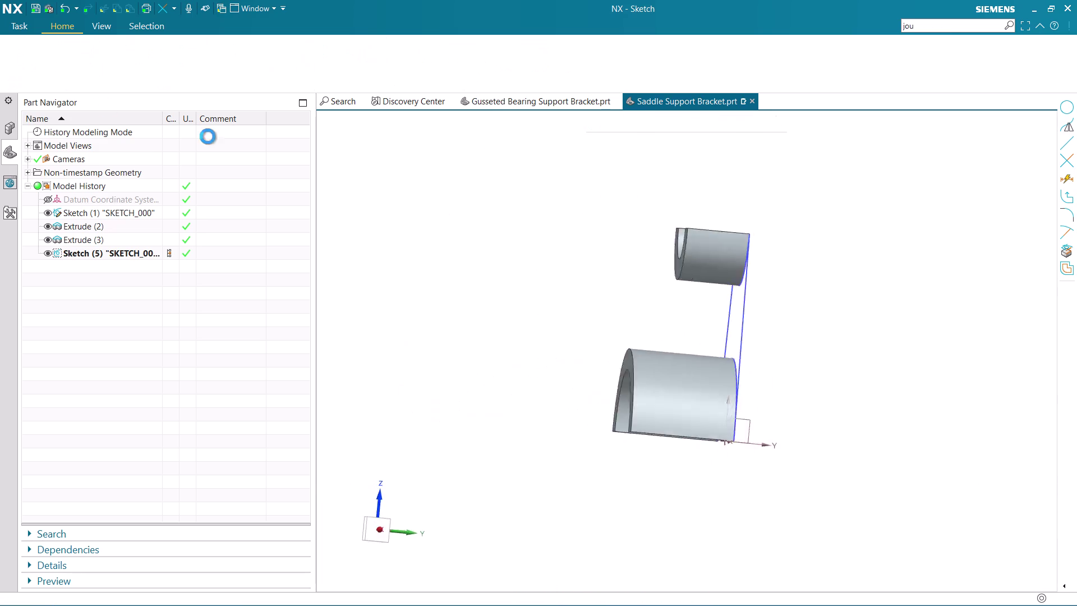
Extrude the web sketch 10 mm with Boolean Unite against the arch bodies.
click(88, 52)
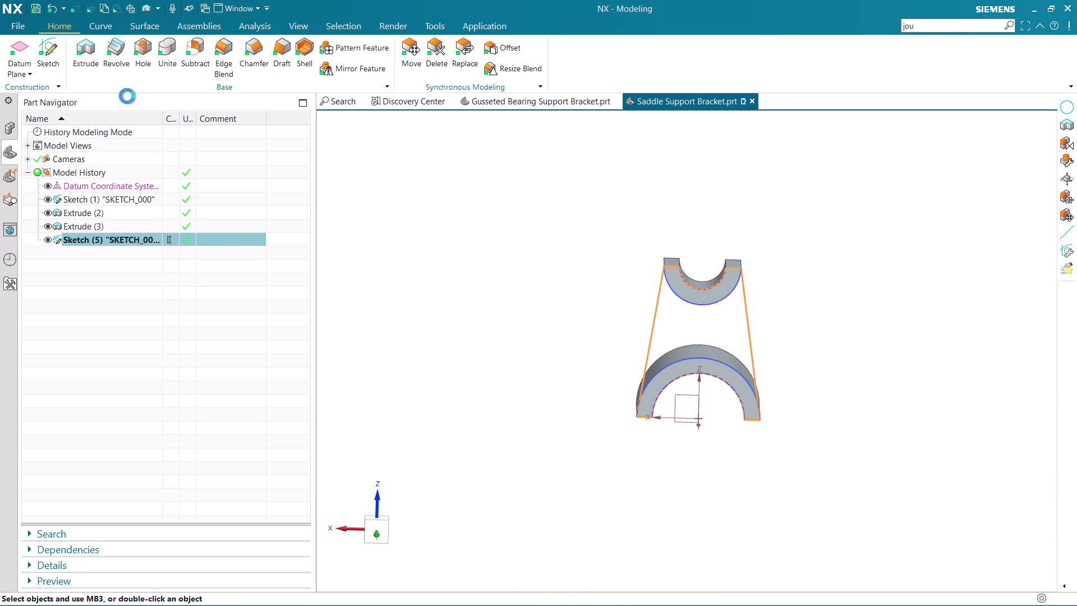
middle_drag(545, 353, 634, 372)
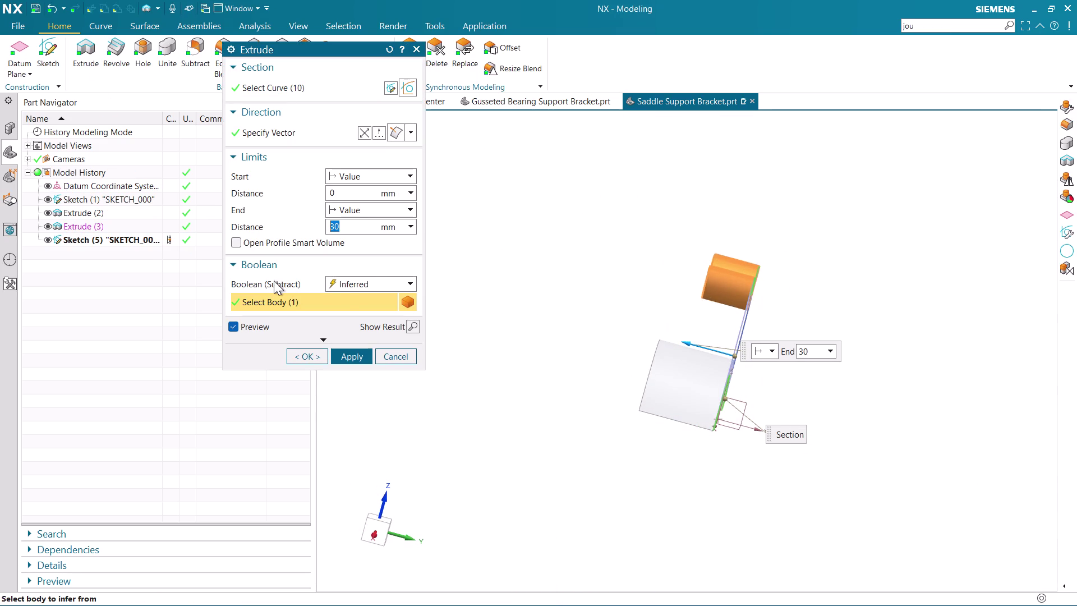
click(368, 281)
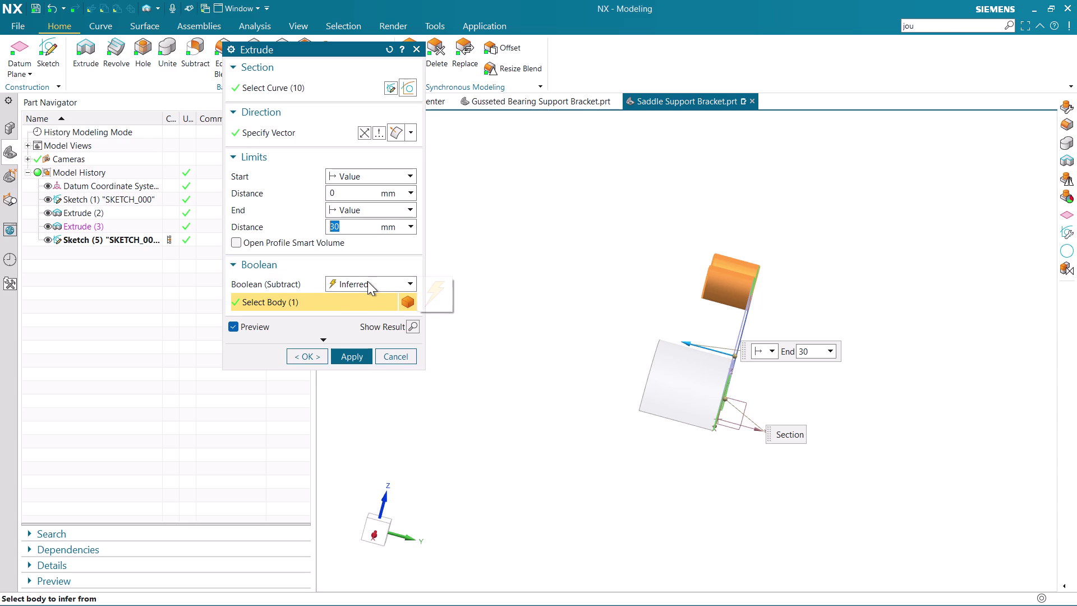
click(353, 311)
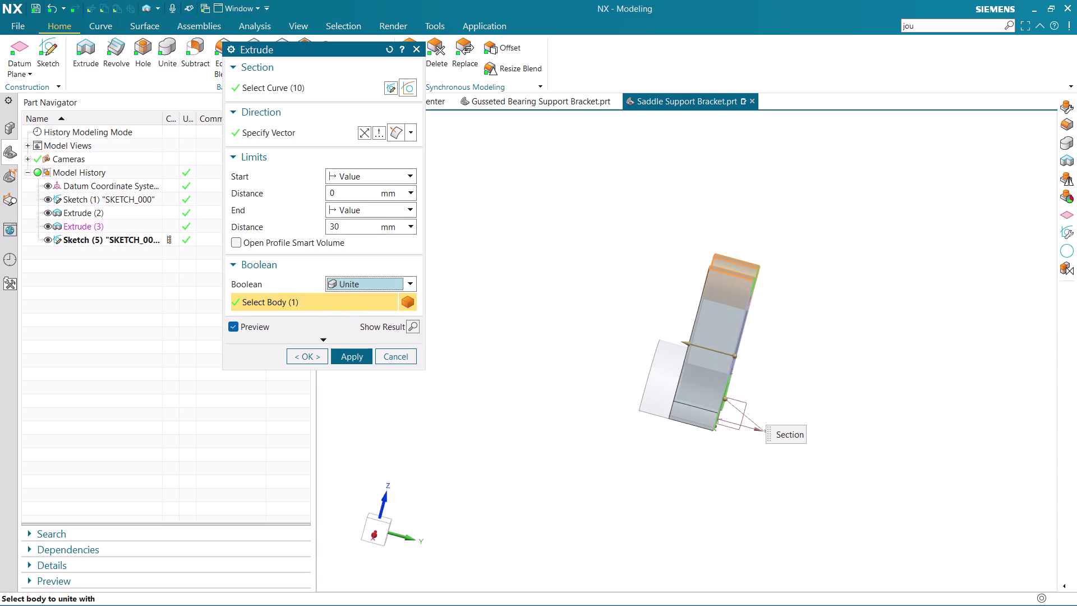
click(363, 132)
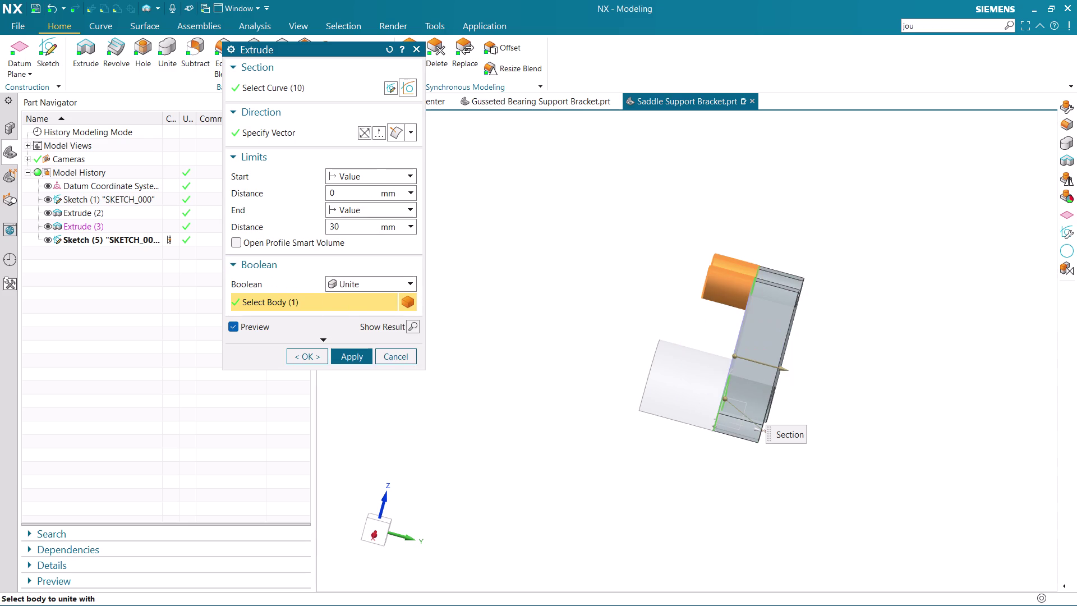
drag(358, 227, 306, 237)
key(BackSpace)
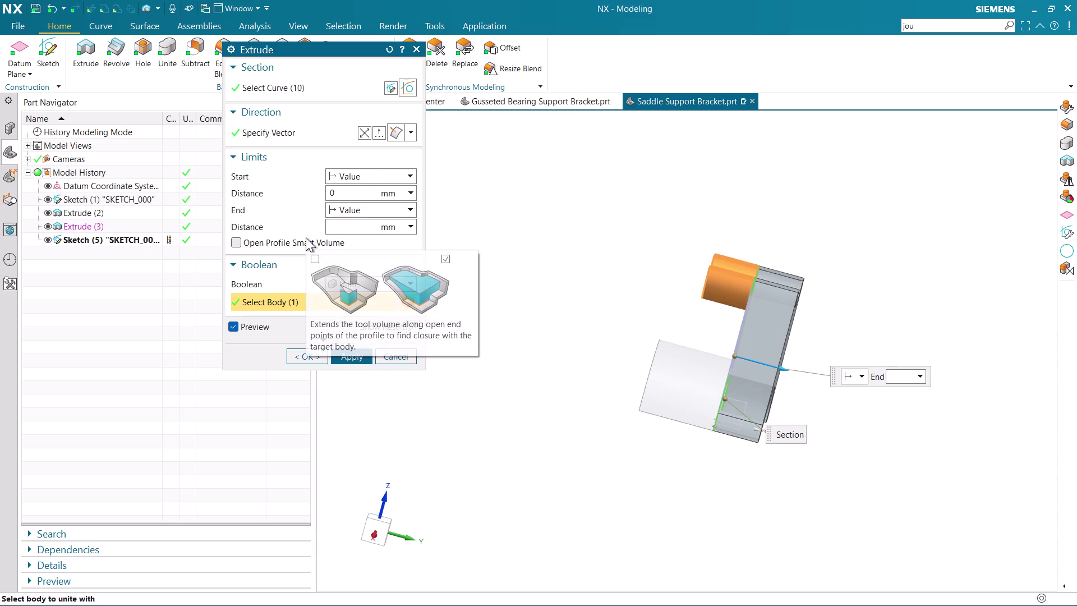
text(10)
key(Return)
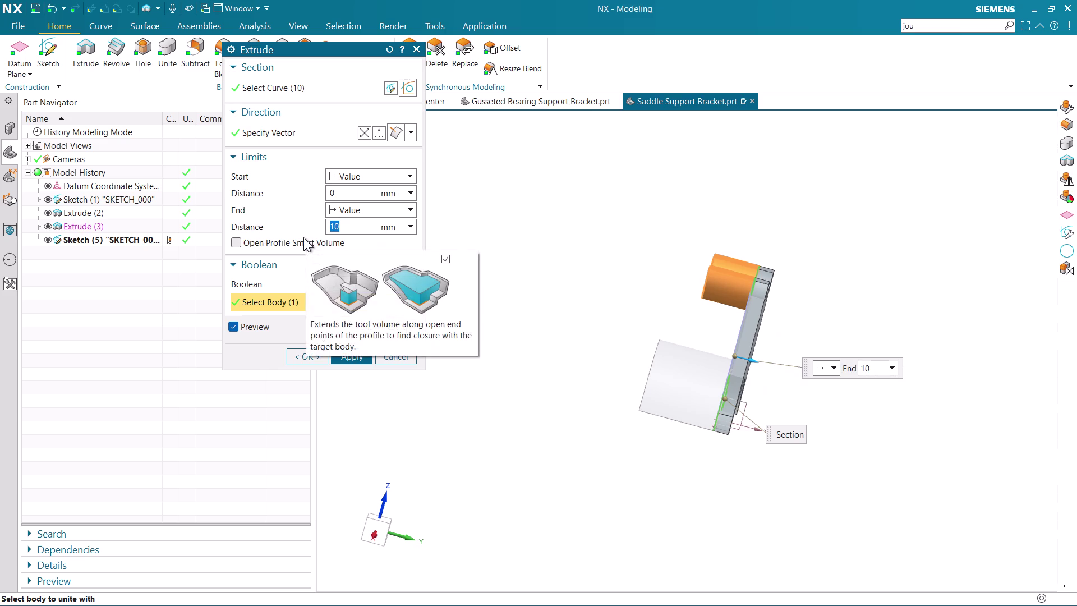
click(345, 354)
Orbit around the united bracket to inspect the web, then close the Extrude dialog.
middle_drag(679, 447, 640, 444)
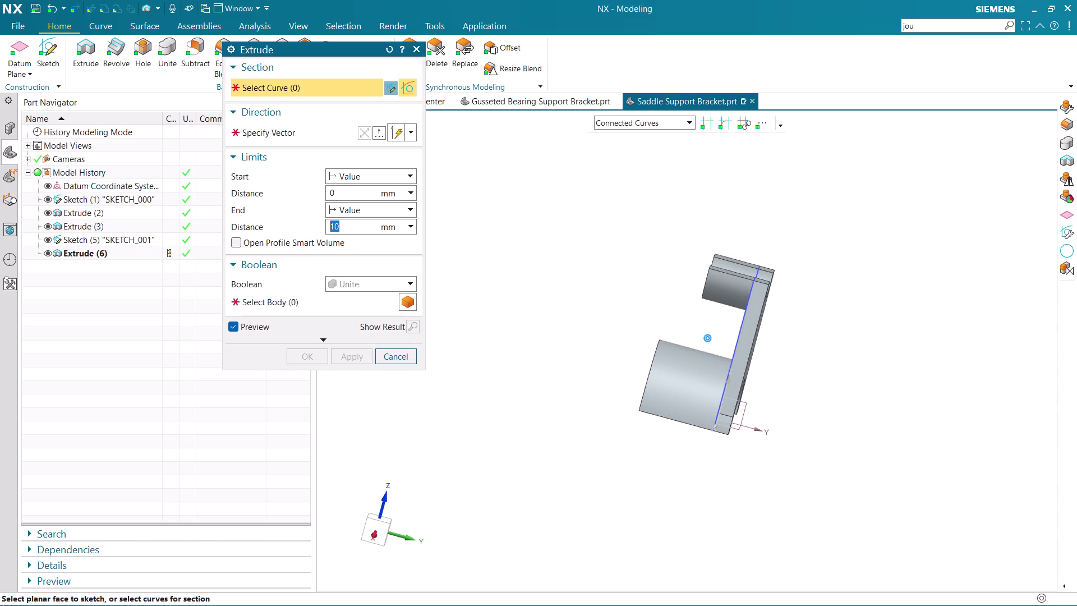
middle_drag(640, 444, 727, 449)
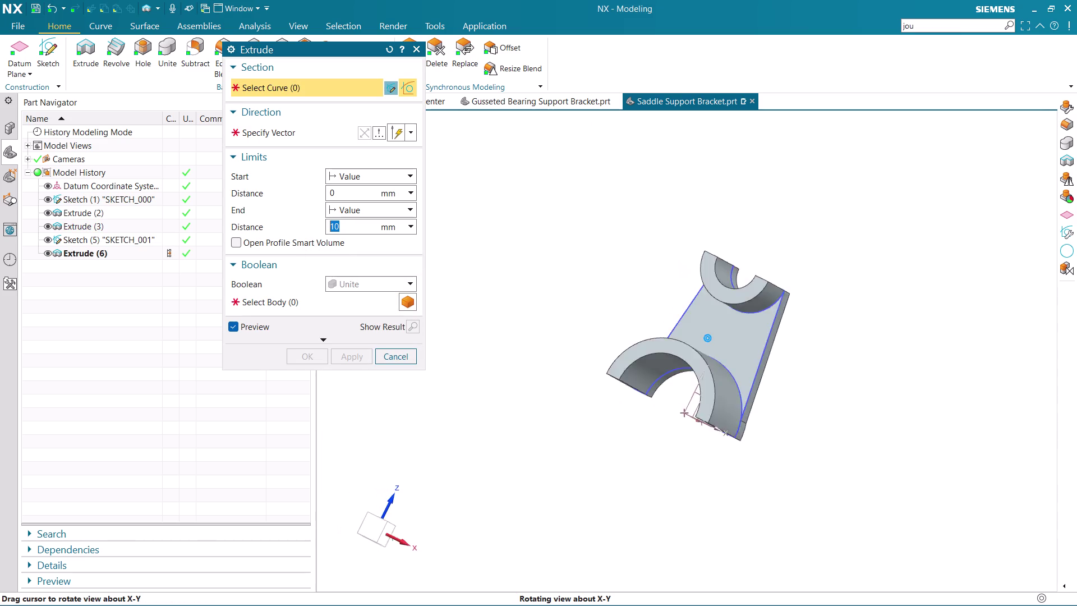
middle_drag(727, 448, 736, 443)
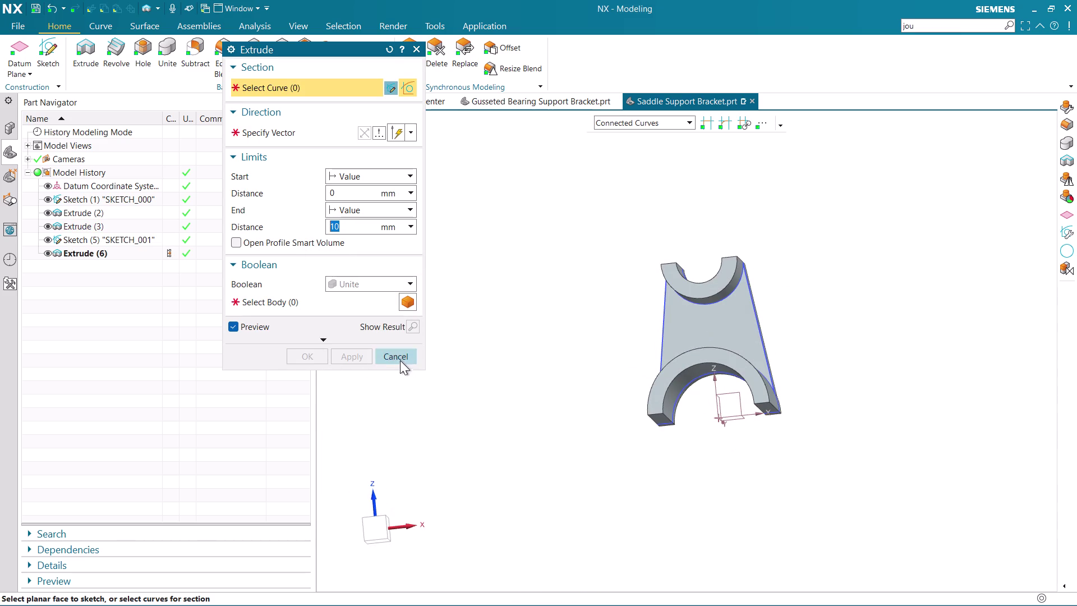
click(397, 358)
scroll(up, 3)
Orbit the merged body to an angled side view and begin a new sketch.
middle_drag(609, 426, 522, 448)
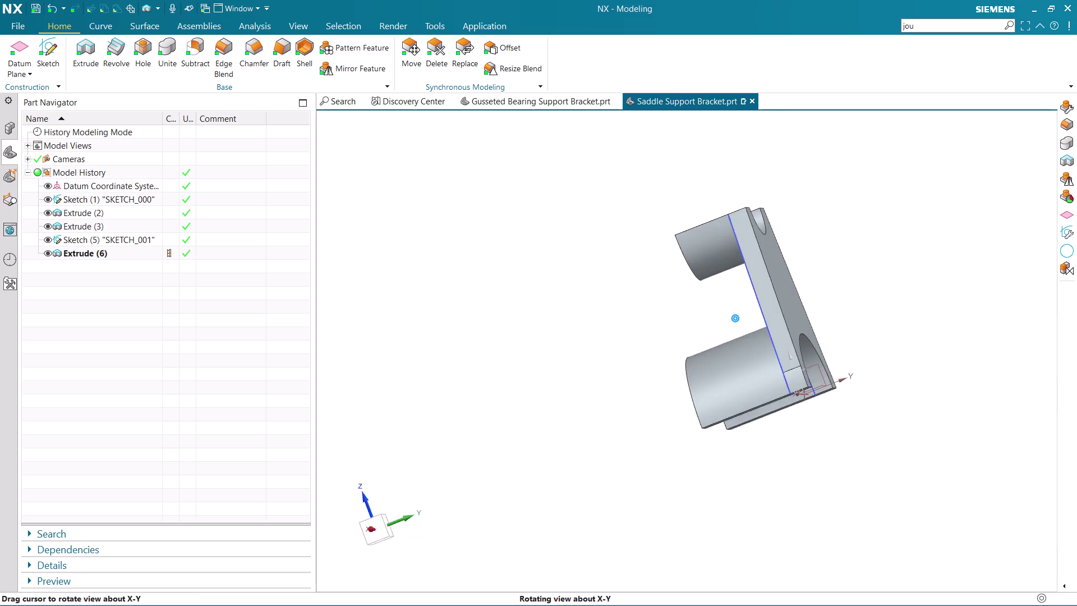
middle_drag(522, 448, 541, 468)
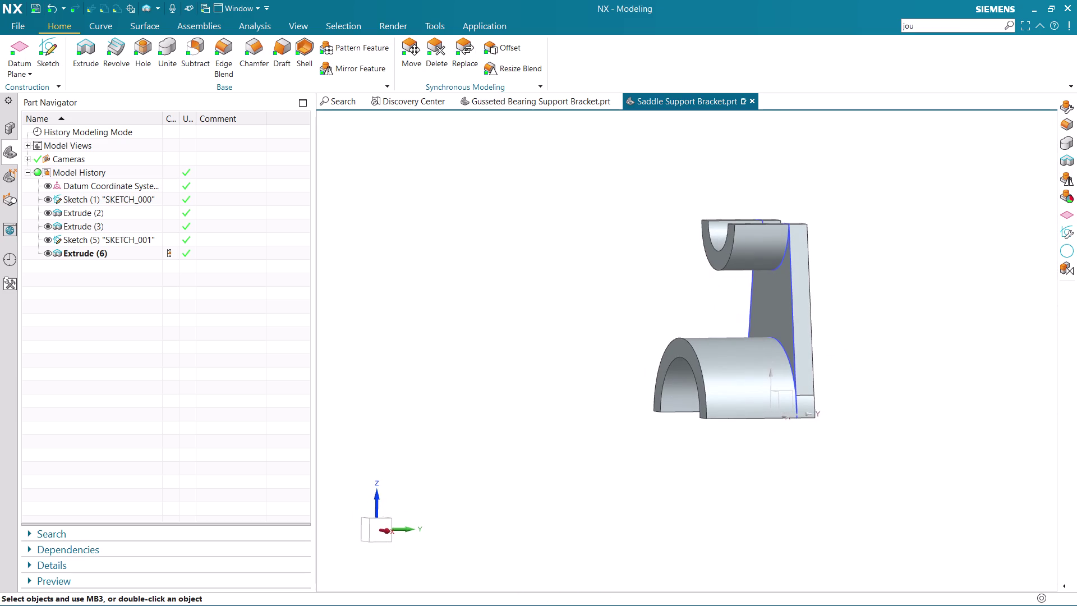
scroll(up, 3)
scroll(down, 3)
middle_drag(938, 332, 930, 331)
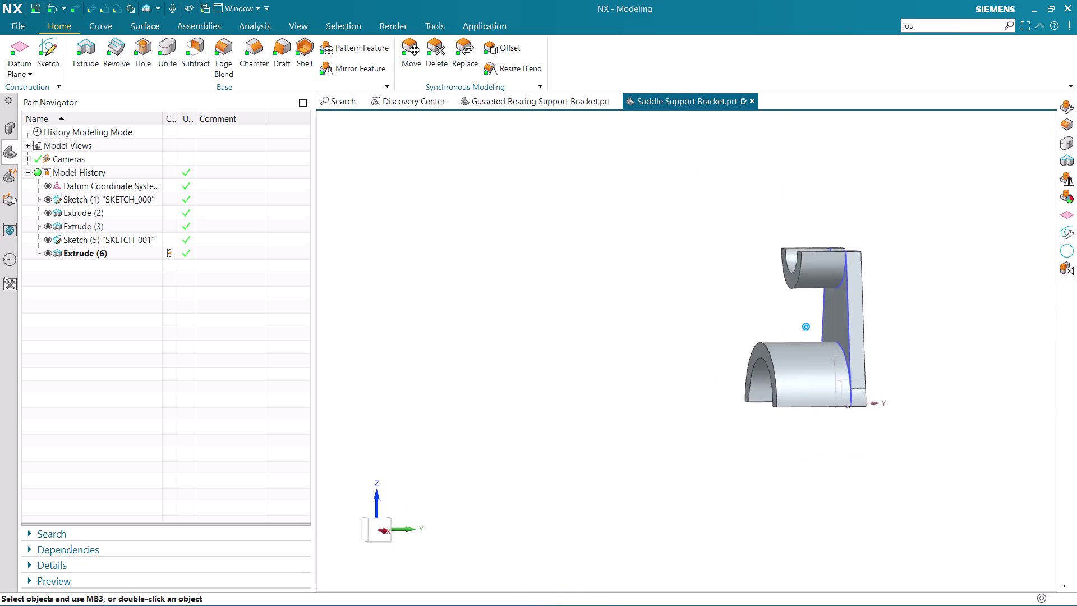
middle_drag(931, 331, 927, 347)
scroll(up, 3)
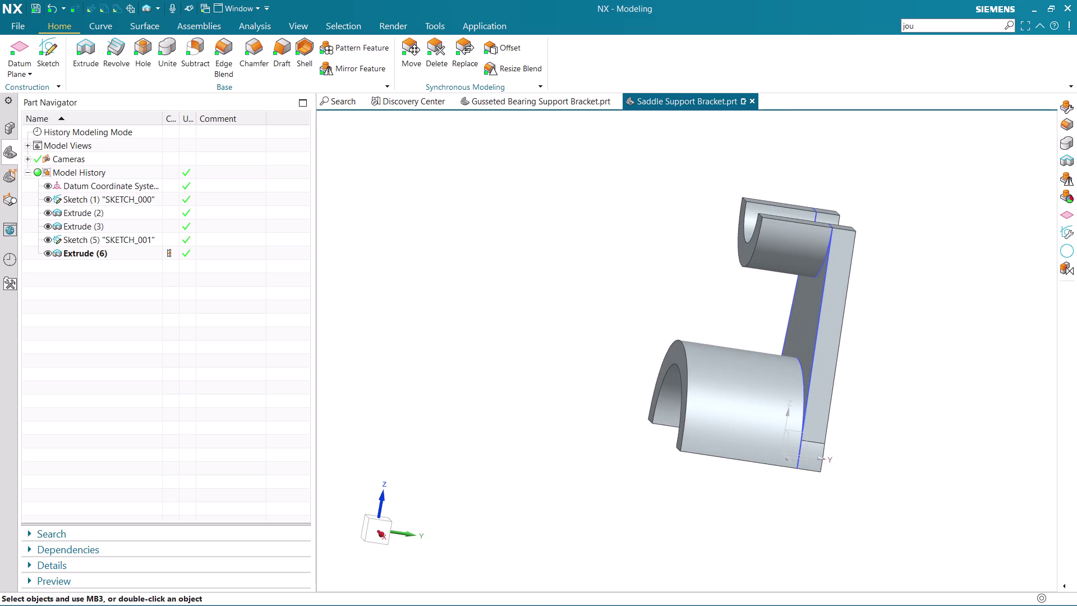
click(44, 59)
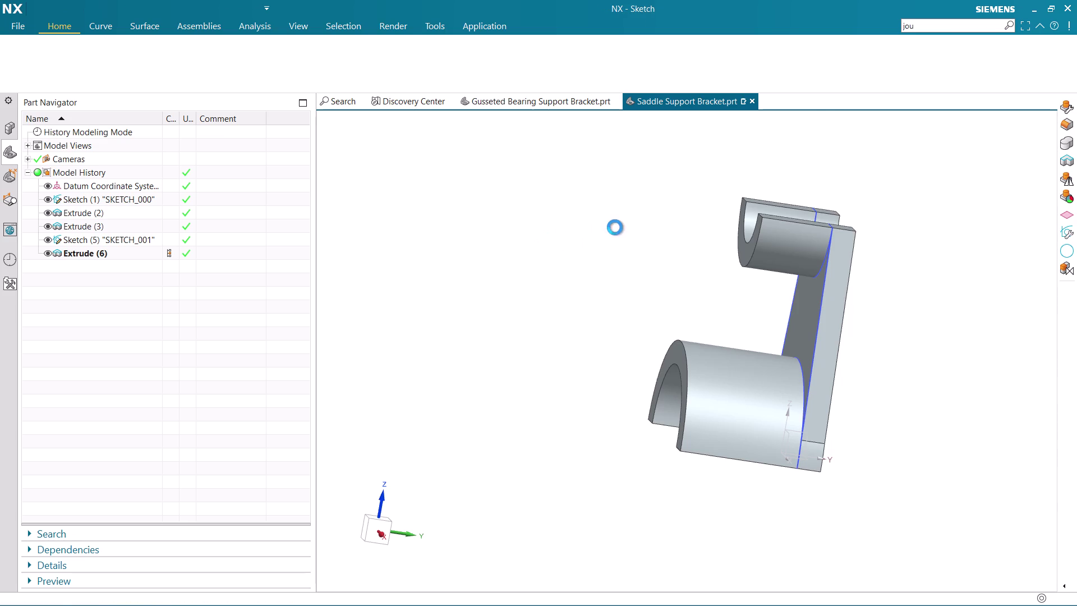
scroll(down, 3)
Place the sketch on the Right datum plane and accept it.
click(850, 161)
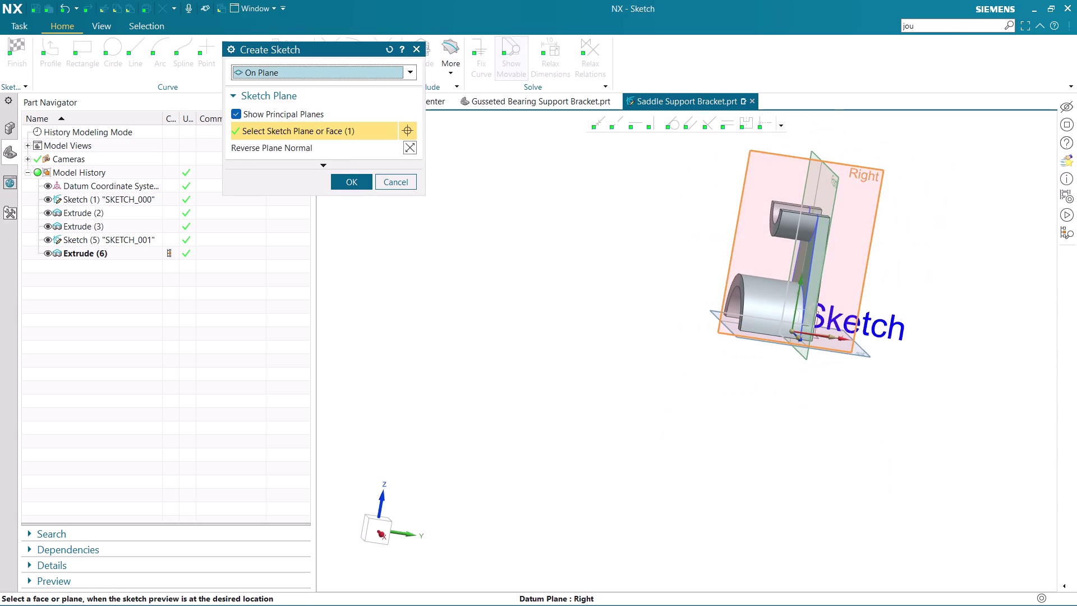
middle_click(852, 165)
scroll(up, 3)
scroll(up, 3)
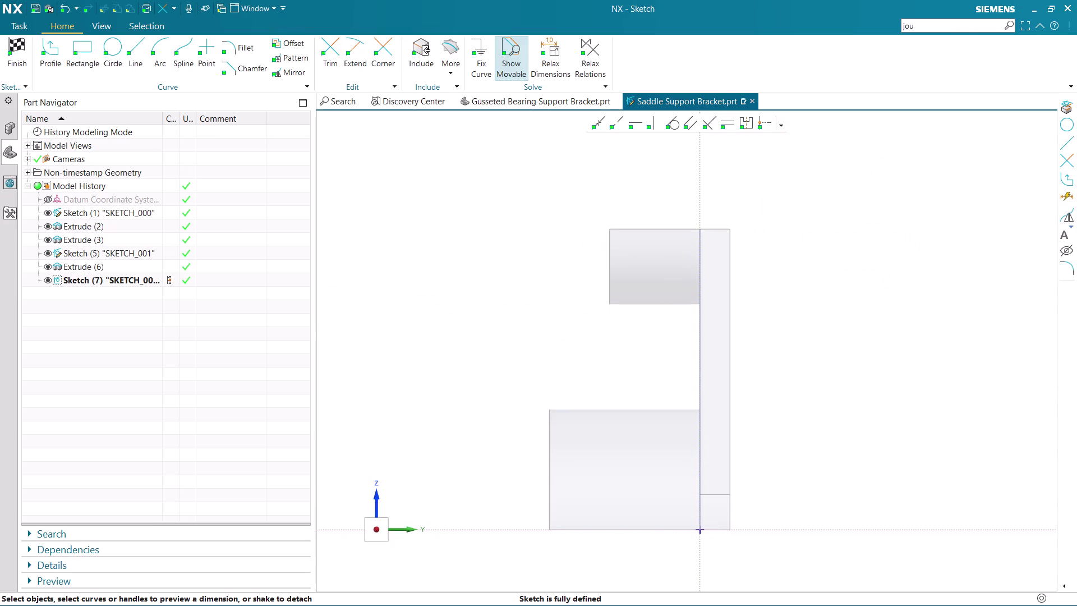
click(56, 52)
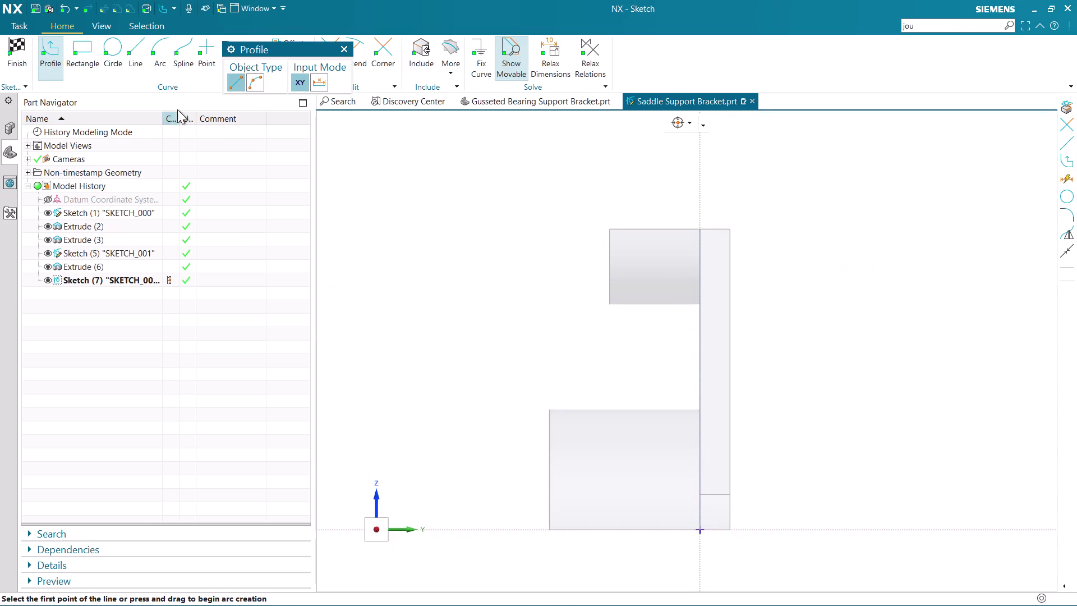
key(Escape)
Project the outer edges of both arches into the sketch.
click(450, 52)
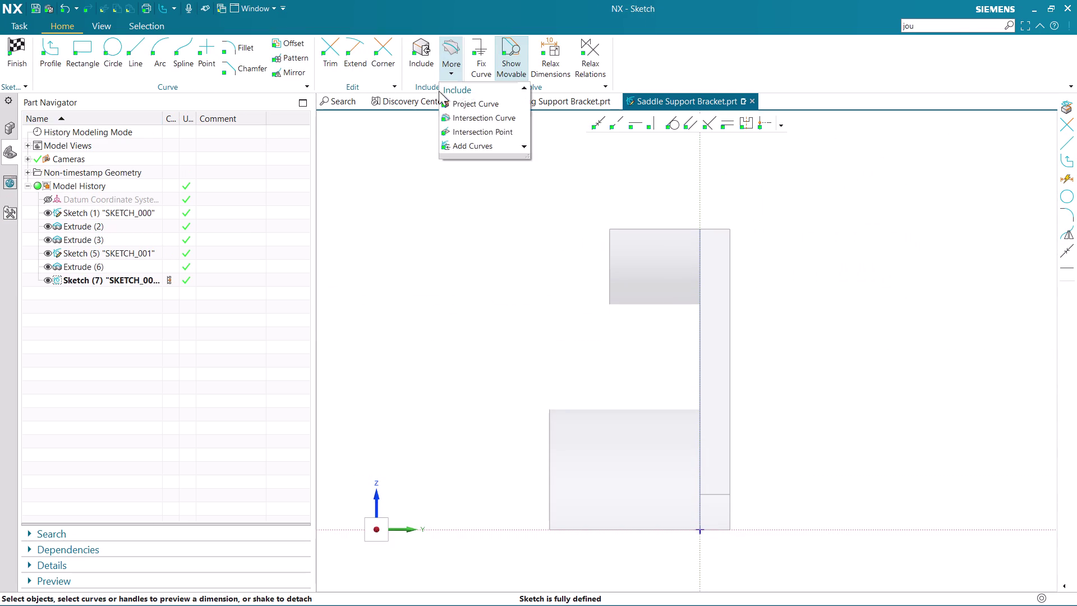
click(448, 105)
click(606, 267)
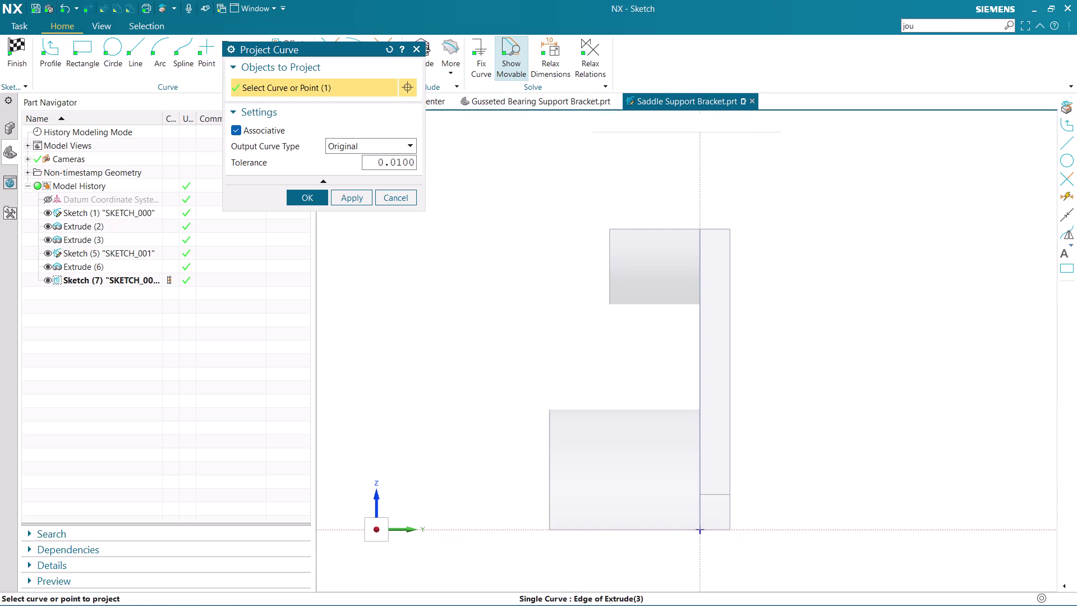
click(547, 427)
click(303, 198)
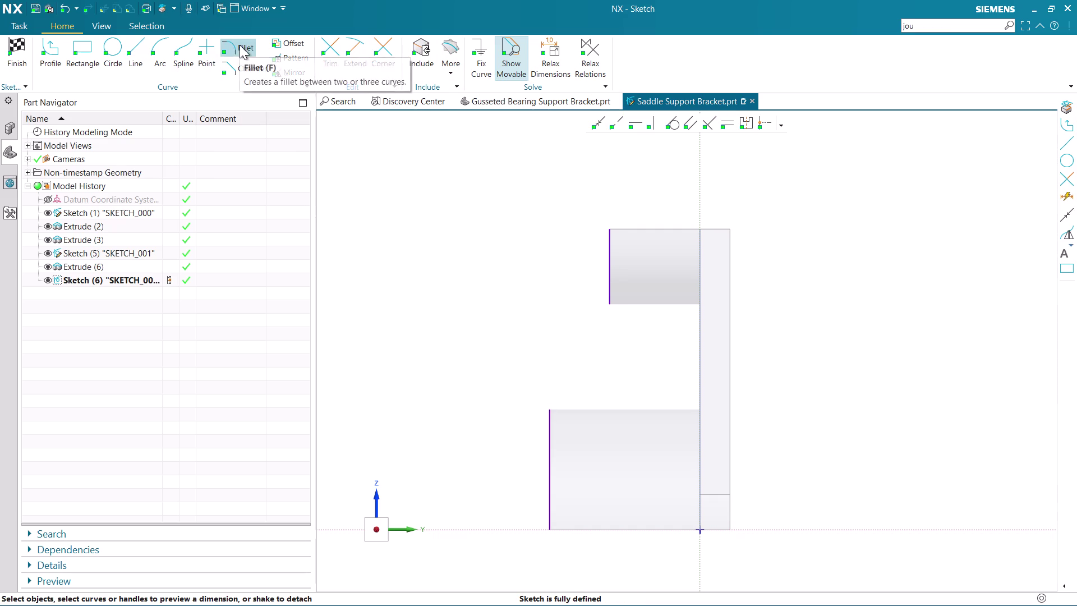
Draw a diagonal line from the upper arch's bottom corner to the lower arch's top corner.
click(144, 45)
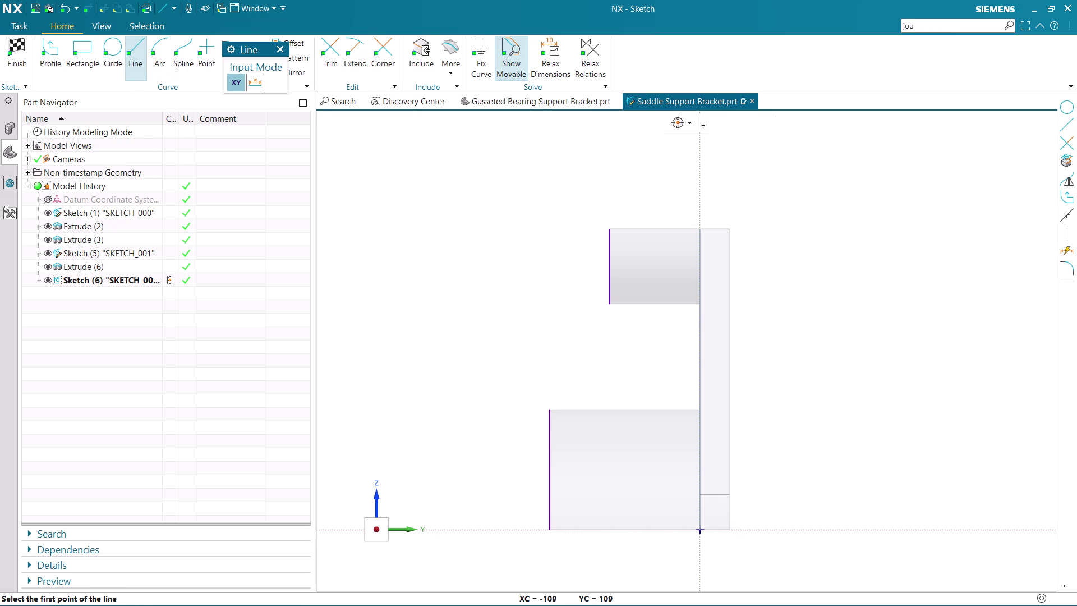
click(611, 305)
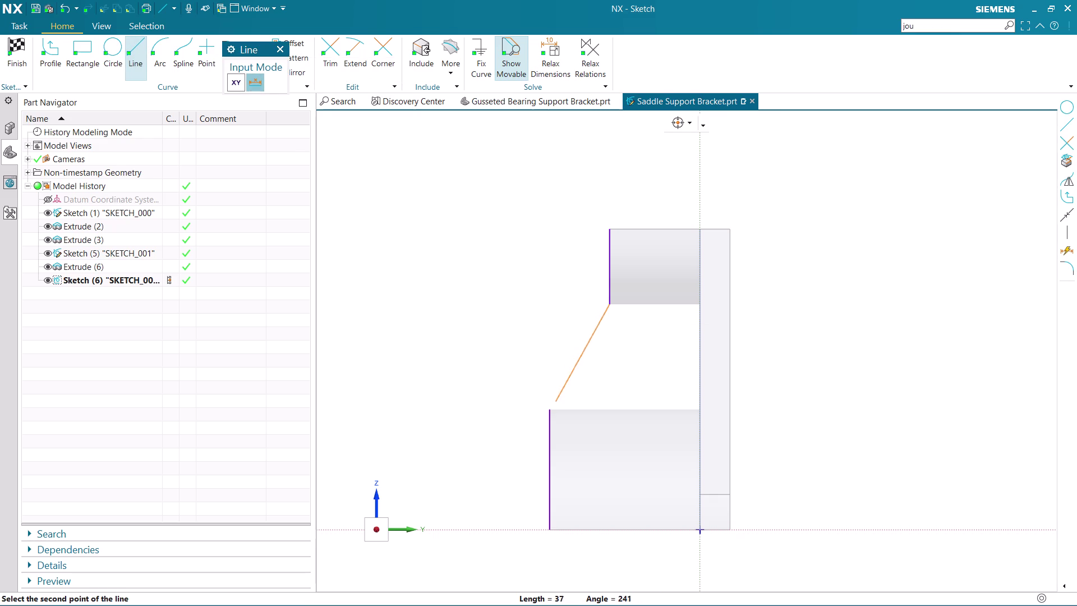
click(549, 410)
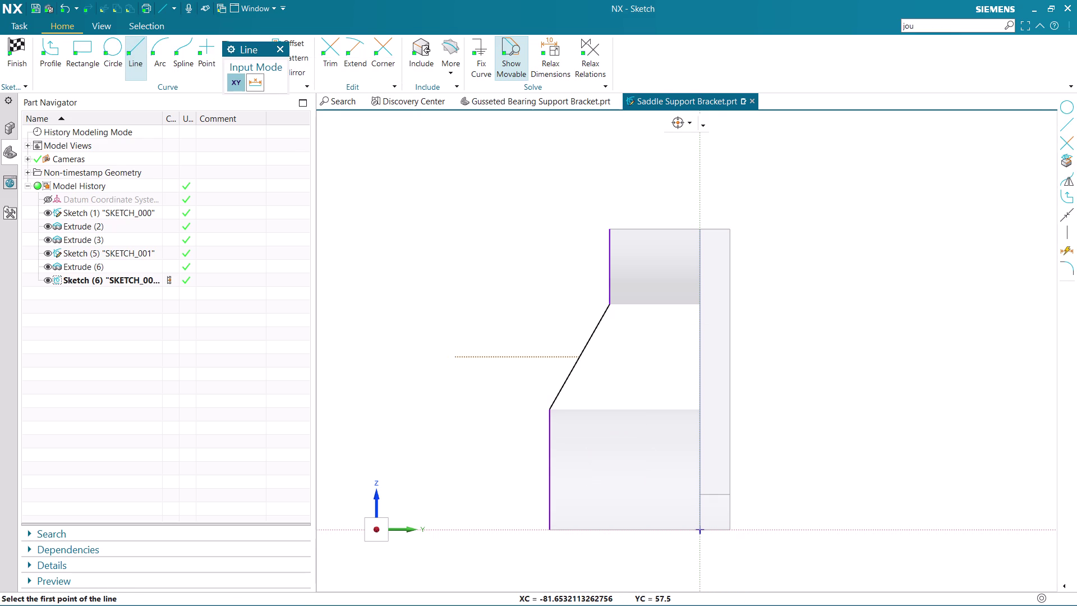
key(Escape)
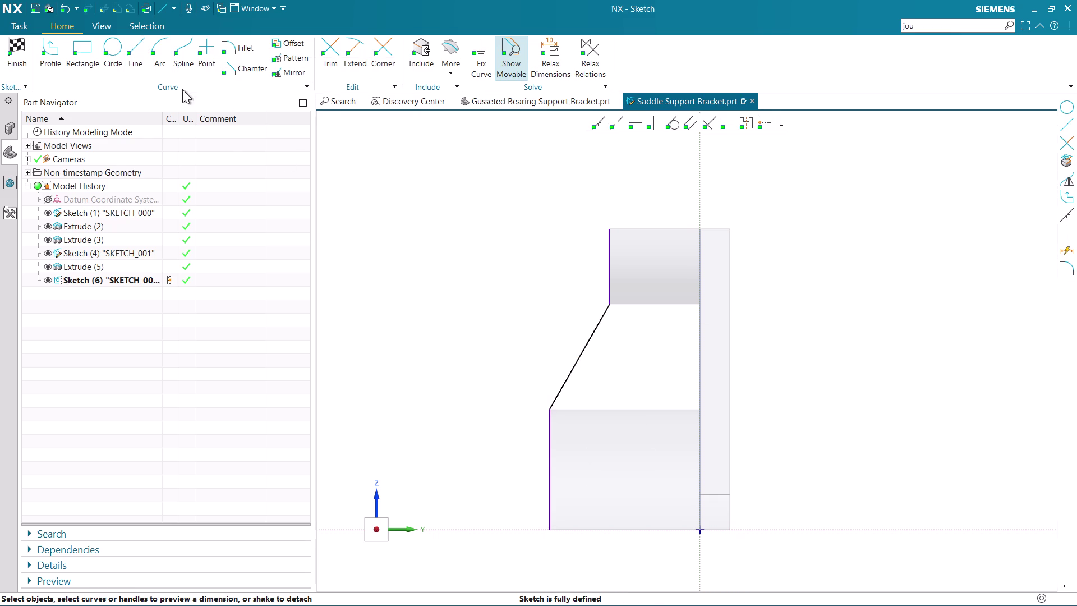
Convert both projected arch edges to reference geometry and finish the sketch.
right_click(608, 253)
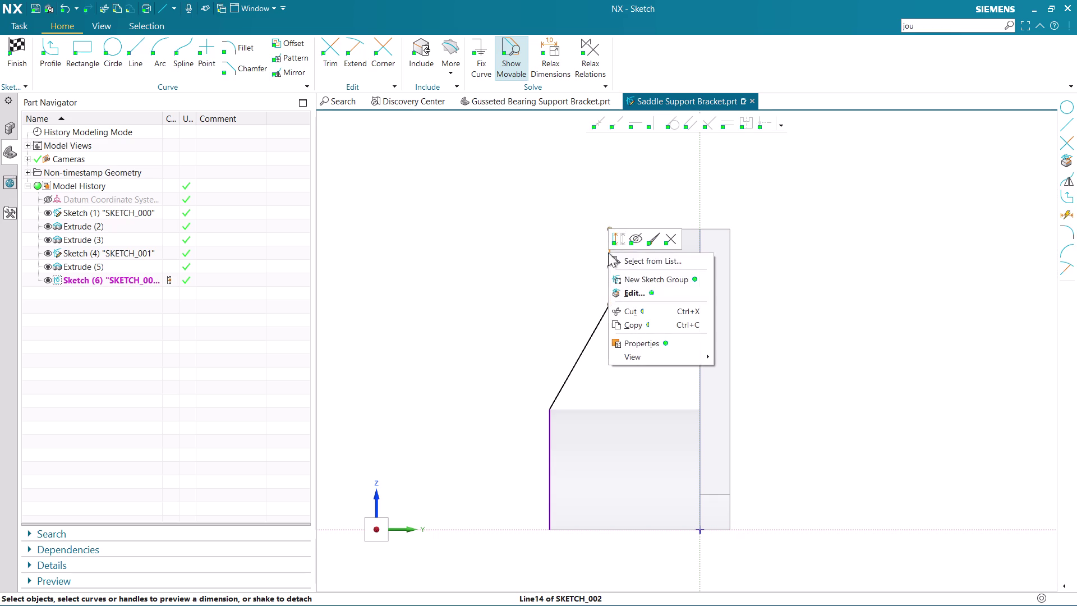
click(621, 242)
right_click(549, 447)
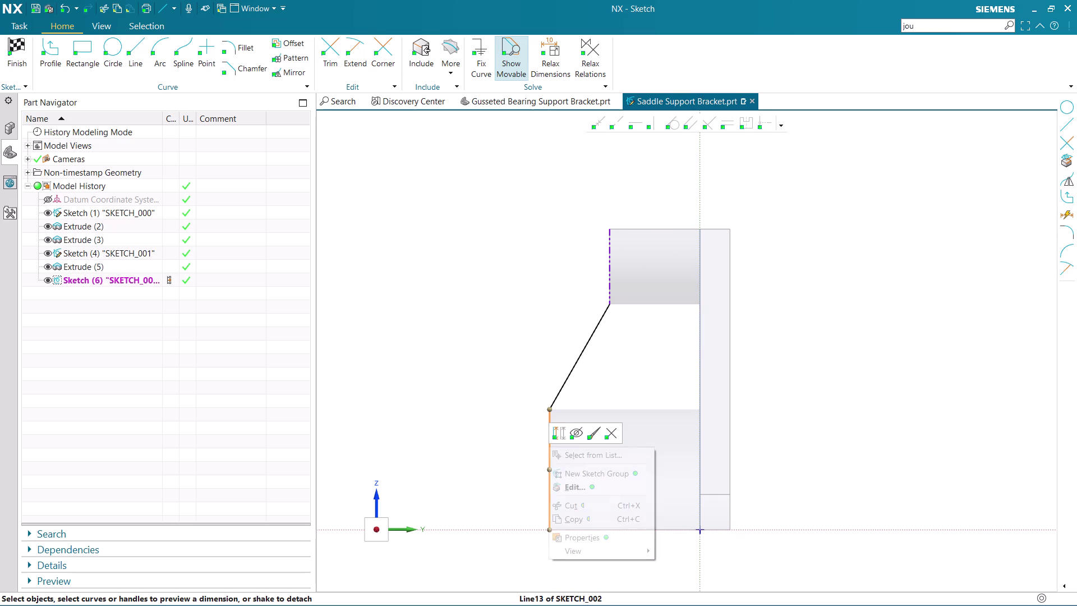
click(562, 434)
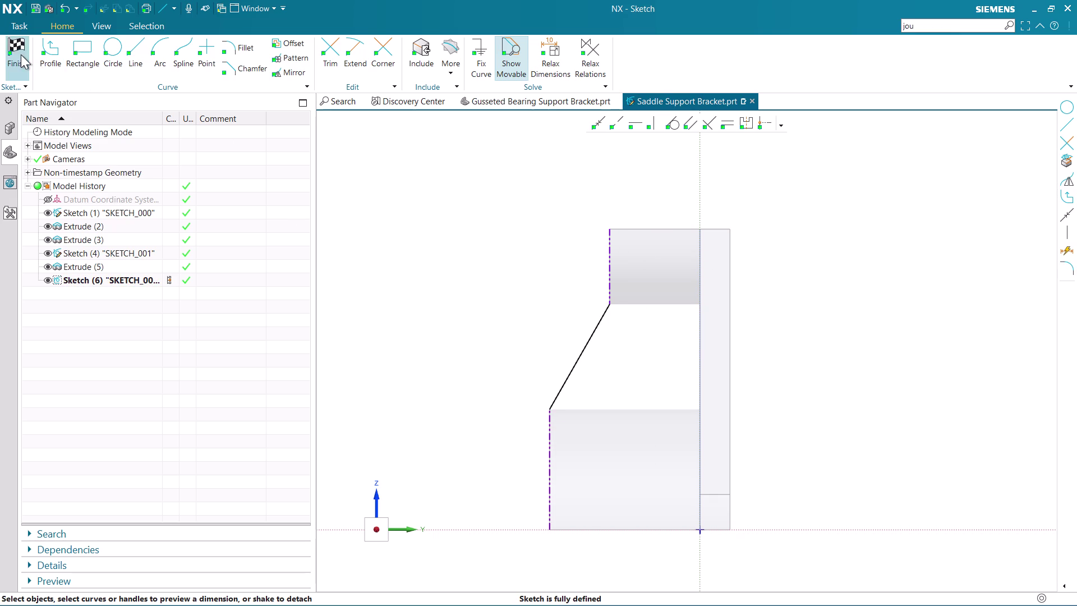
click(21, 55)
Search the command finder for 'rib'.
drag(924, 23, 925, 24)
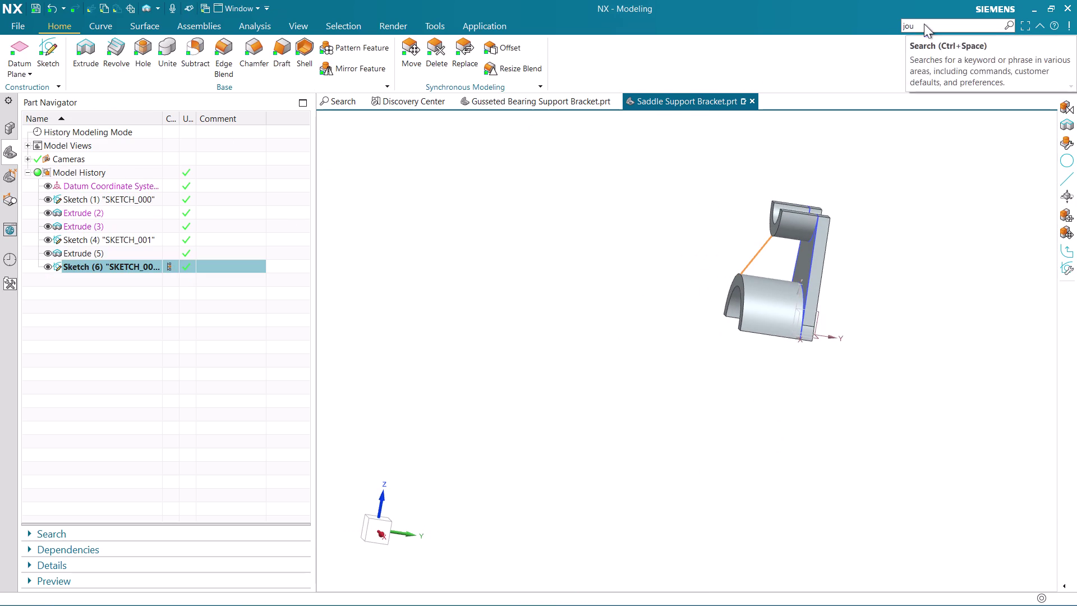
drag(925, 23, 892, 24)
key(BackSpace)
text(ri)
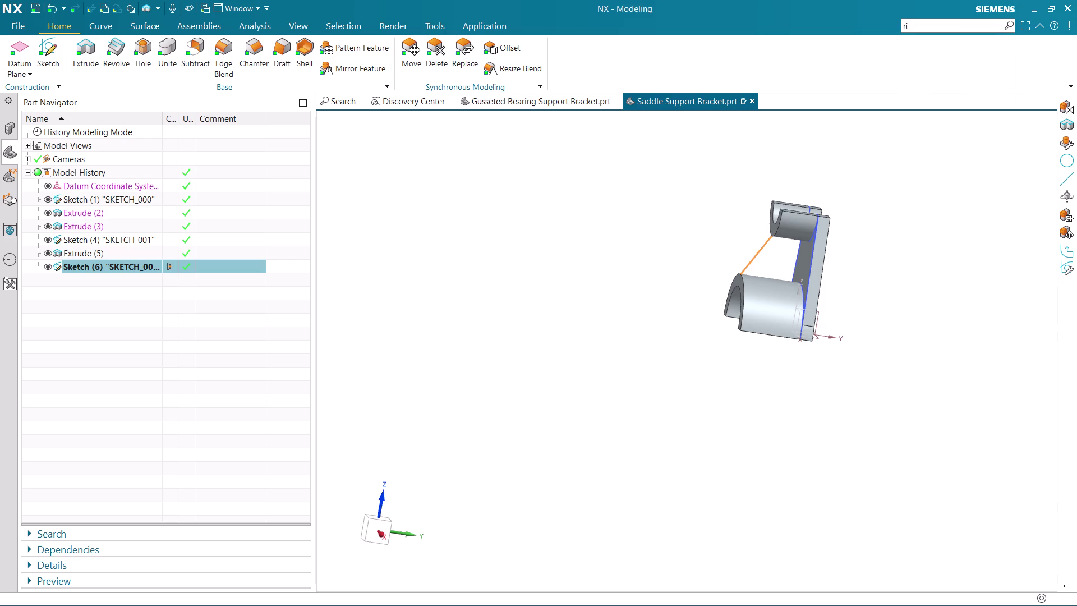
text(b)
key(Return)
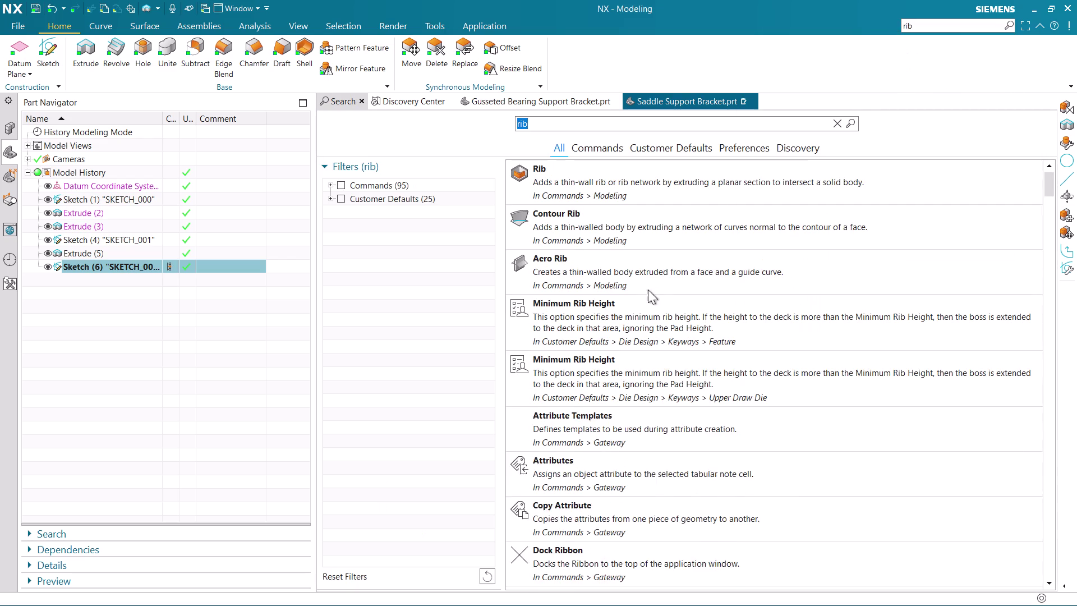
Filter results to Commands, add Rib to the Home ribbon tab, and close the search.
scroll(up, 3)
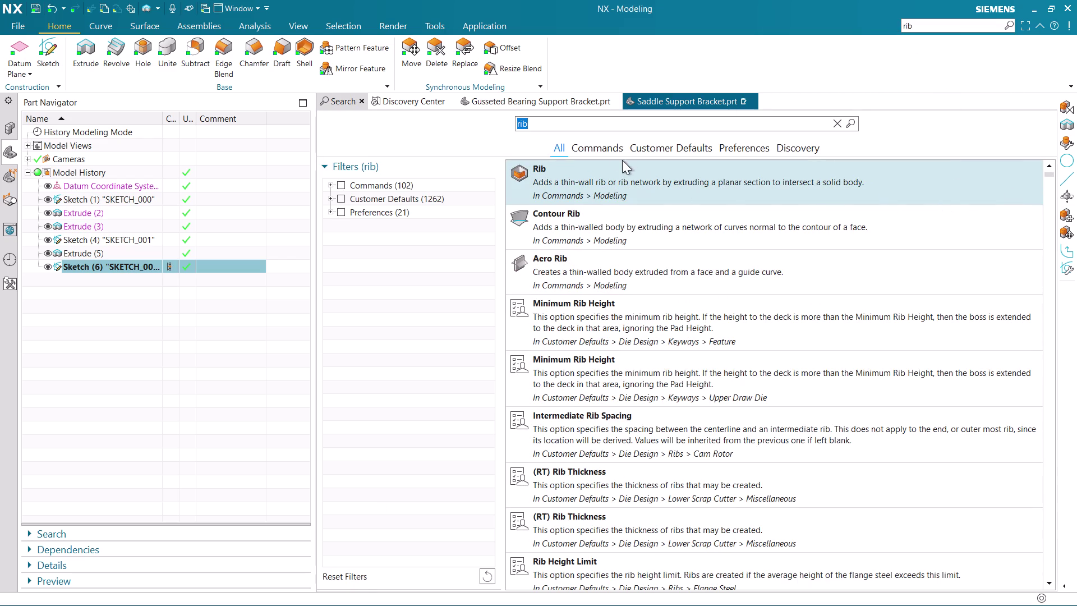
click(600, 147)
click(1034, 214)
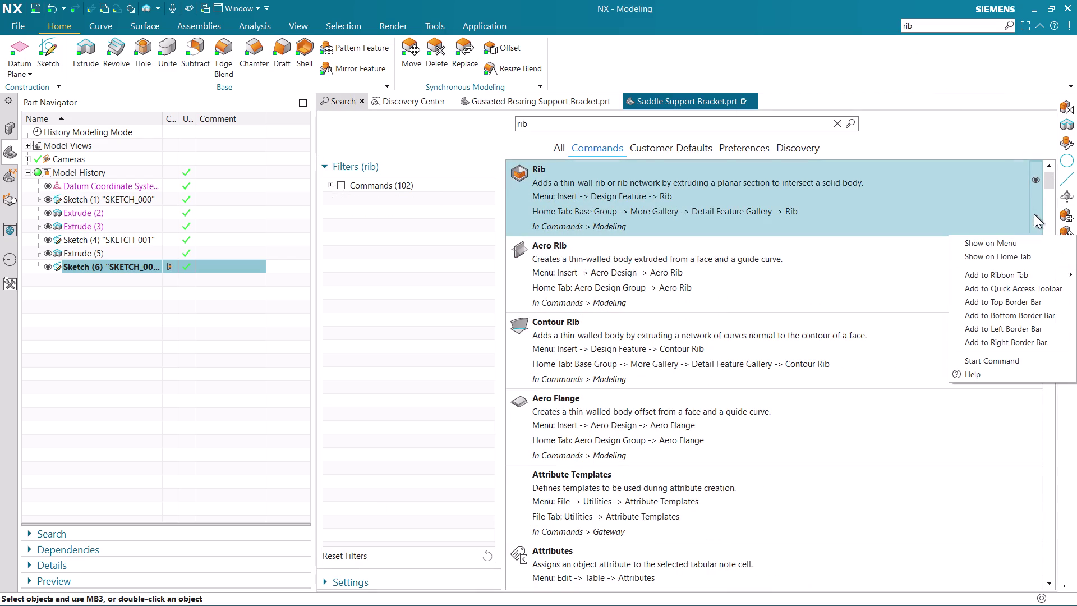
click(1006, 246)
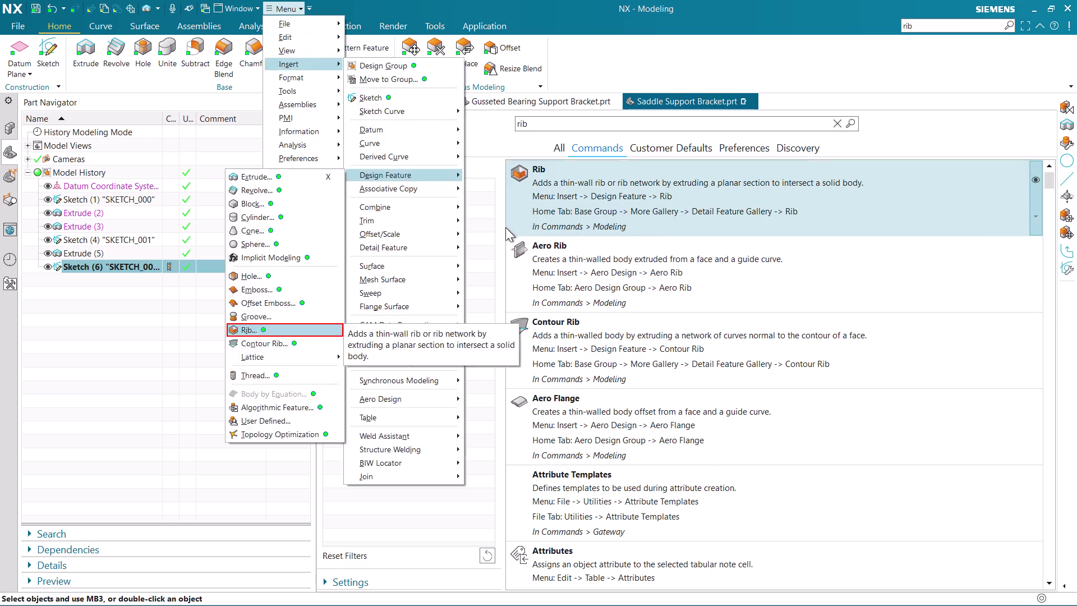
click(1037, 215)
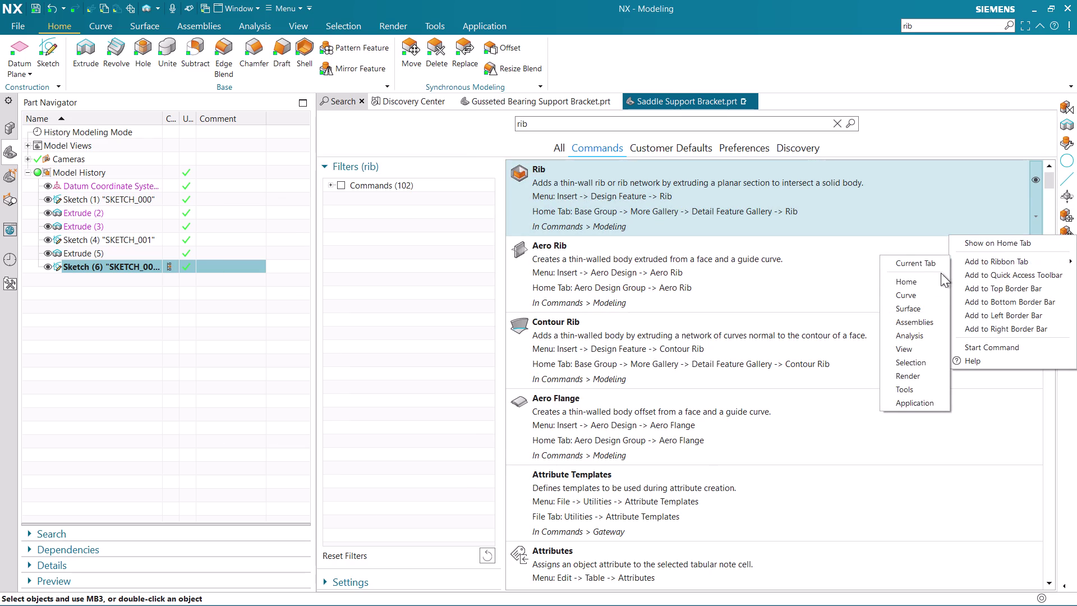
click(917, 280)
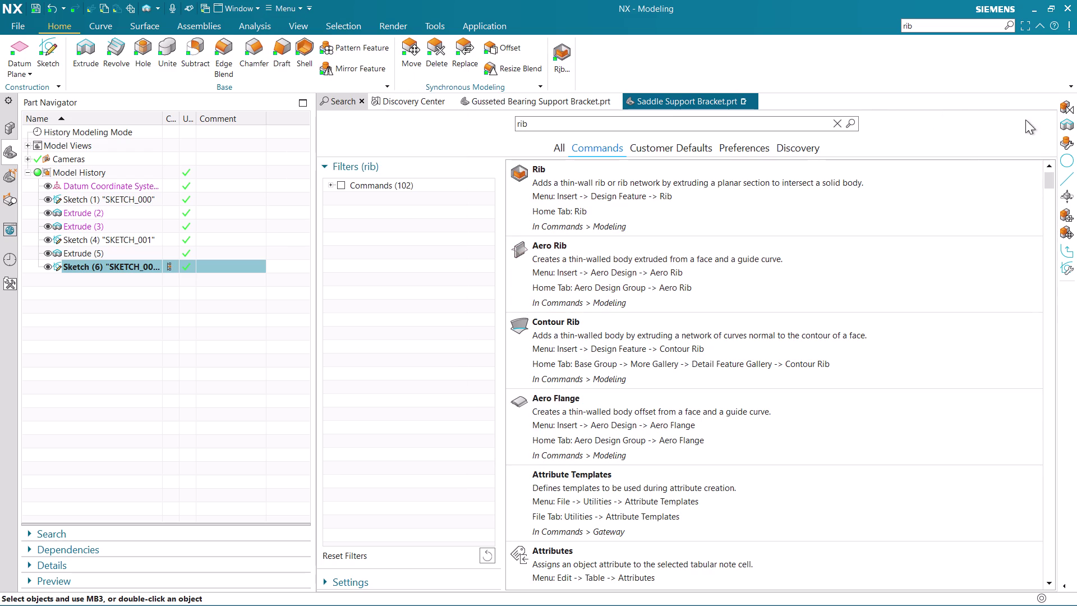
click(835, 123)
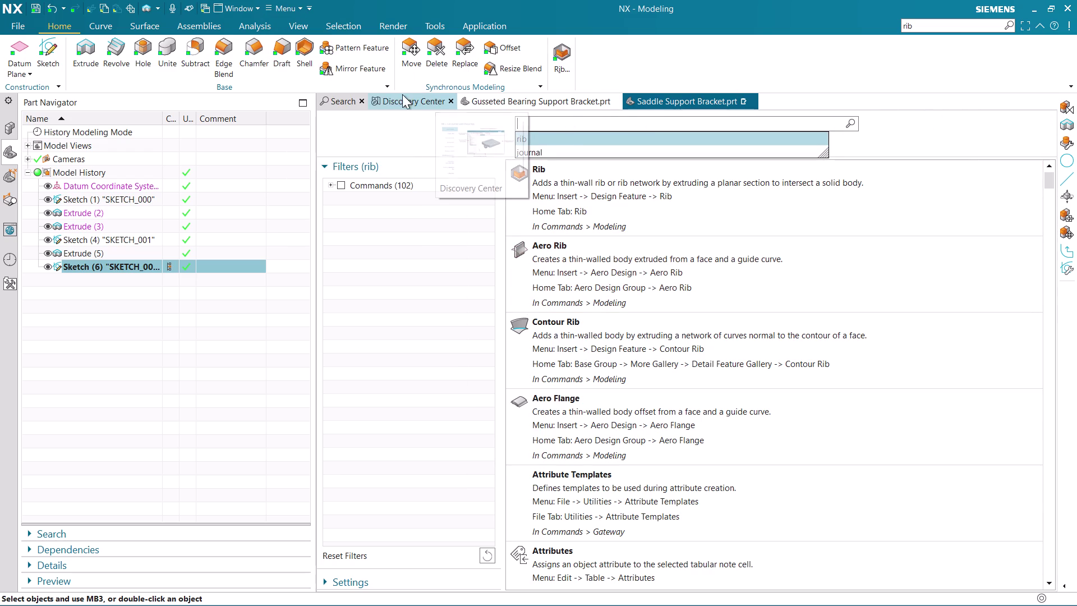
click(359, 100)
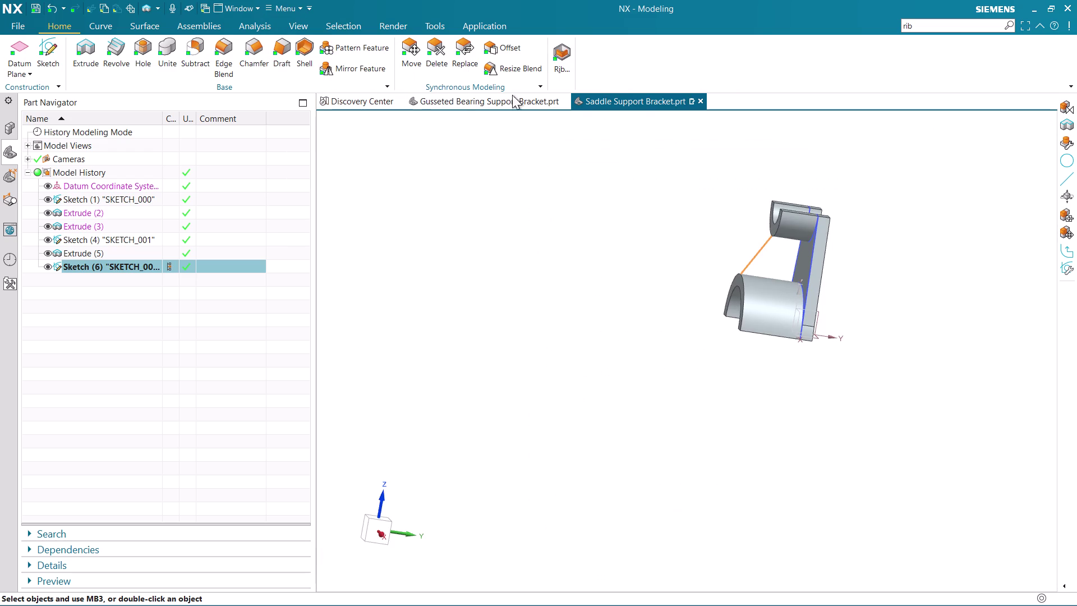
Try a rib on the web body with the diagonal line as section and perpendicular walls.
click(563, 56)
scroll(up, 3)
middle_drag(691, 339, 748, 373)
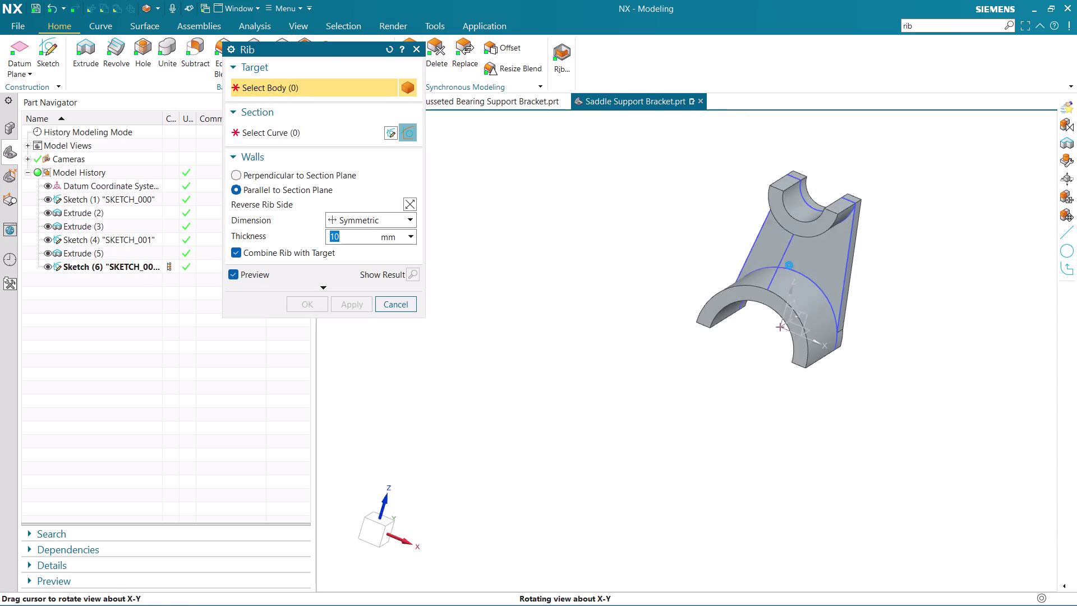
middle_drag(747, 373, 746, 375)
scroll(up, 3)
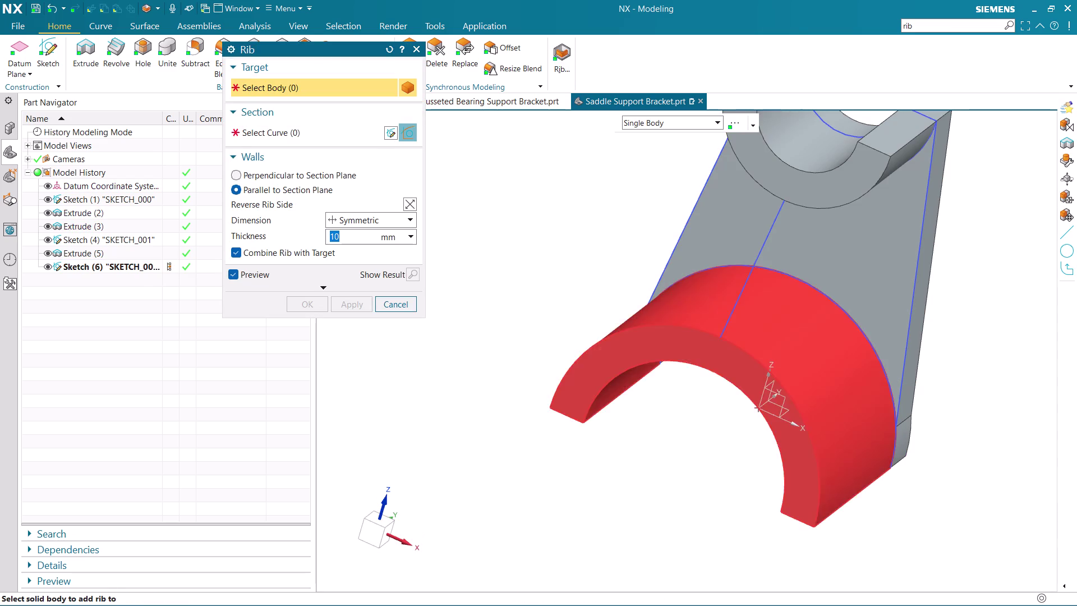
middle_drag(759, 288, 722, 259)
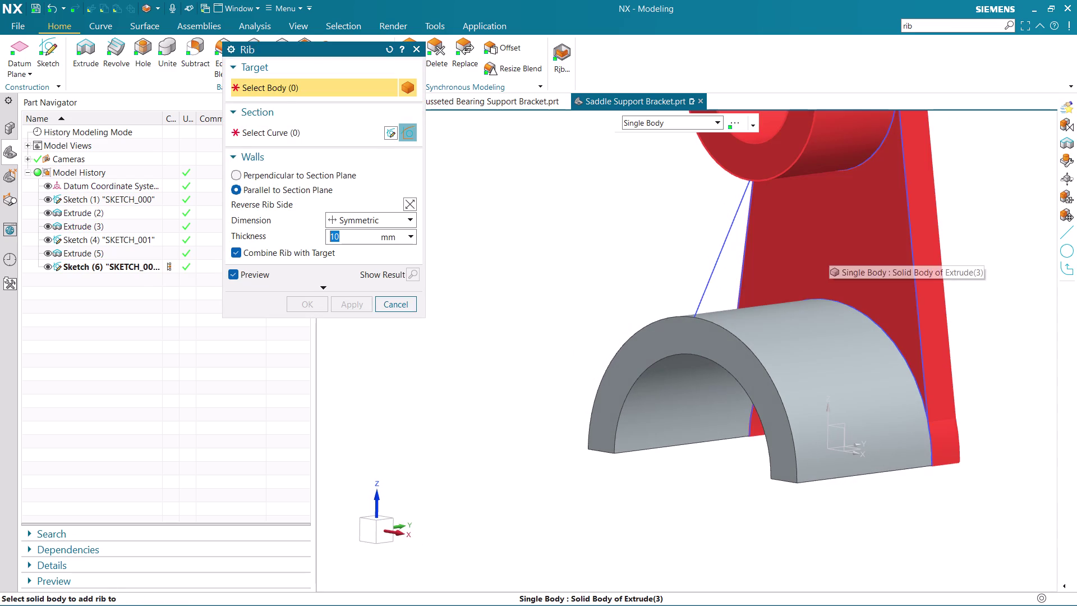
click(829, 251)
click(715, 265)
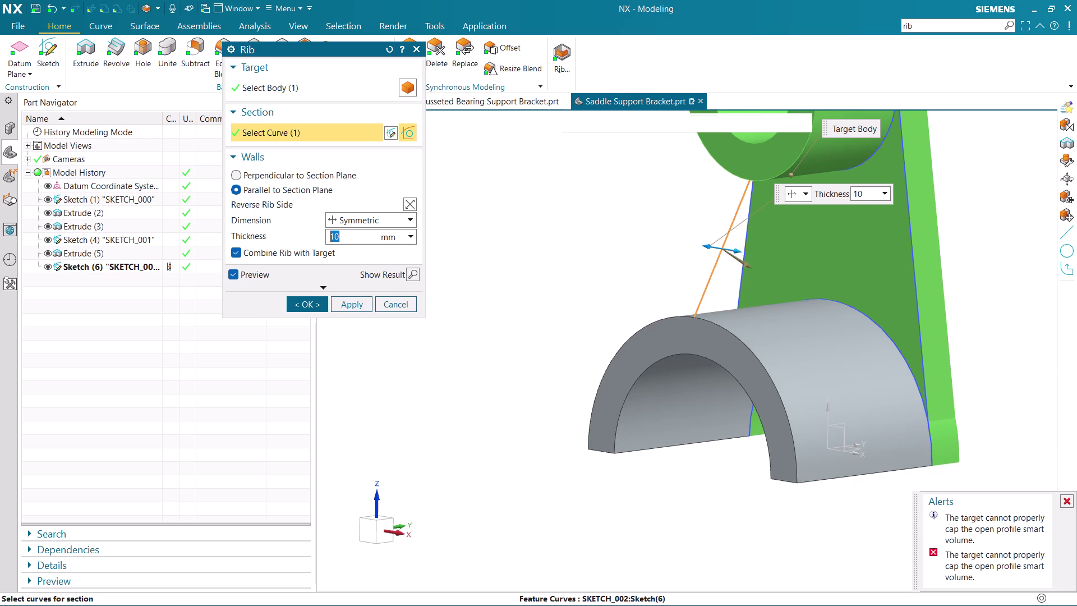
click(244, 173)
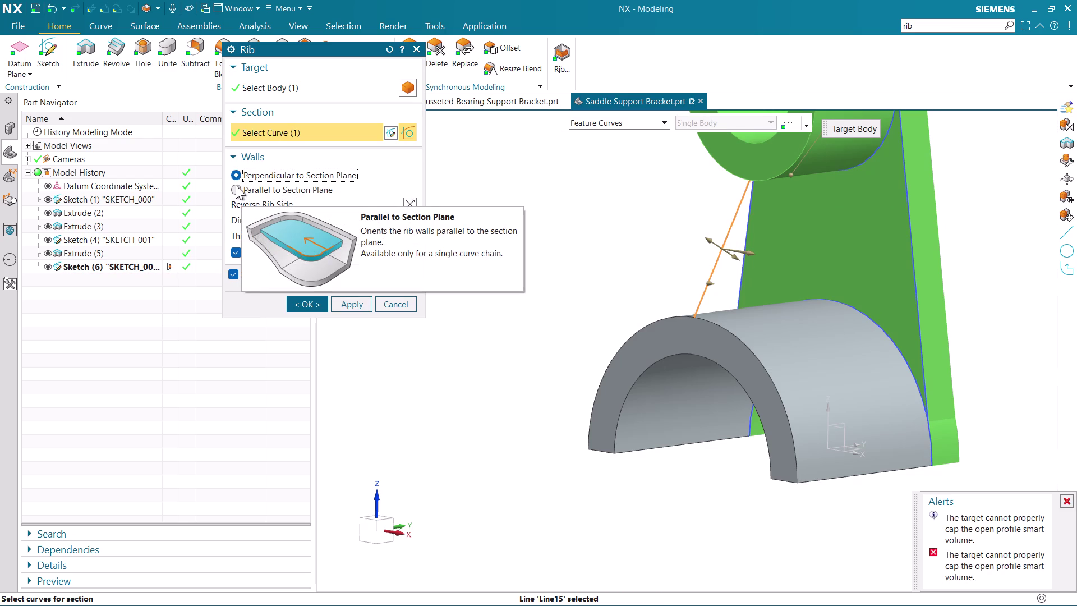
Try other bodies as the rib target, then cancel the rib.
click(313, 93)
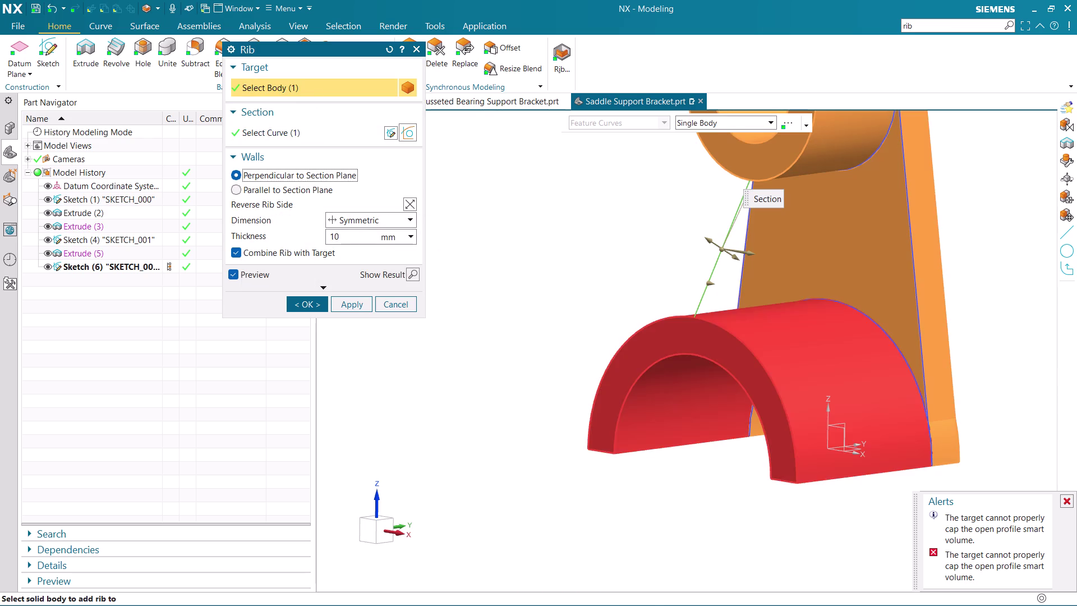
click(770, 332)
scroll(down, 3)
scroll(up, 3)
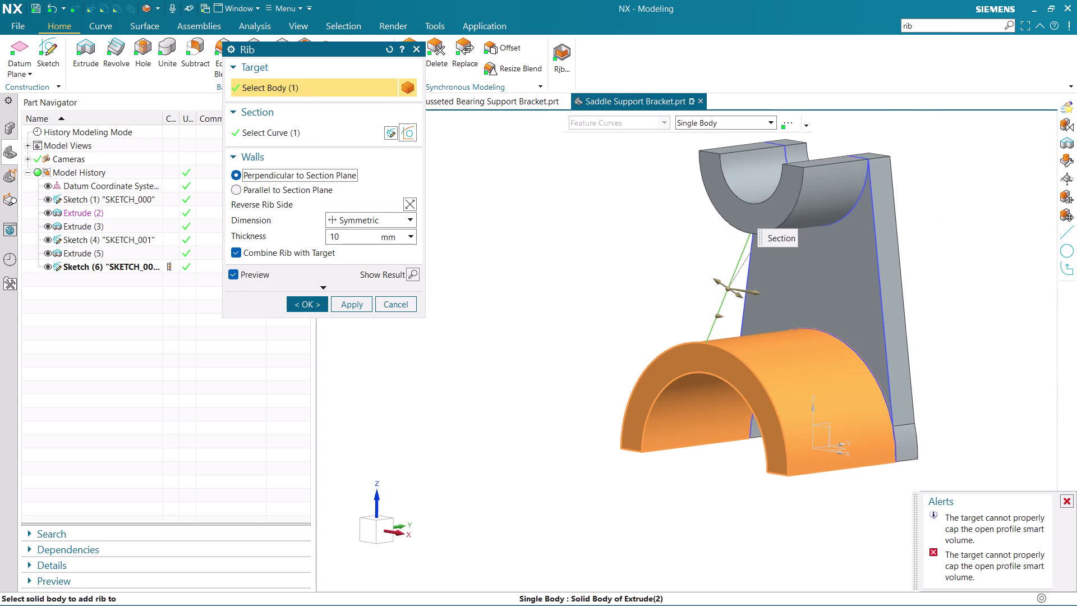
click(821, 284)
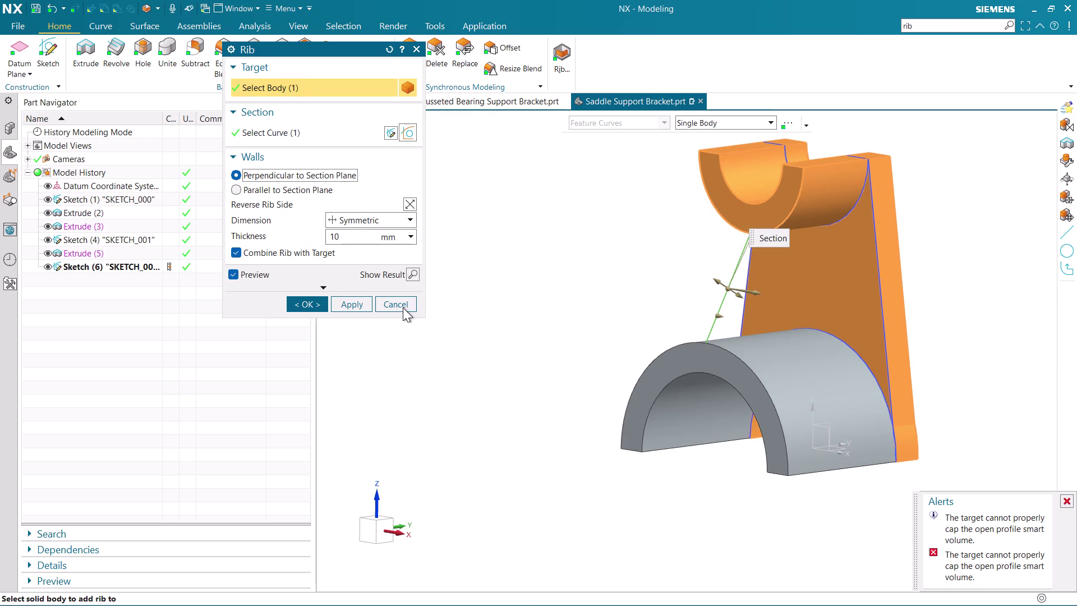
click(403, 308)
Unite the tapered web (target) and arch (tool) into a single solid body.
click(159, 40)
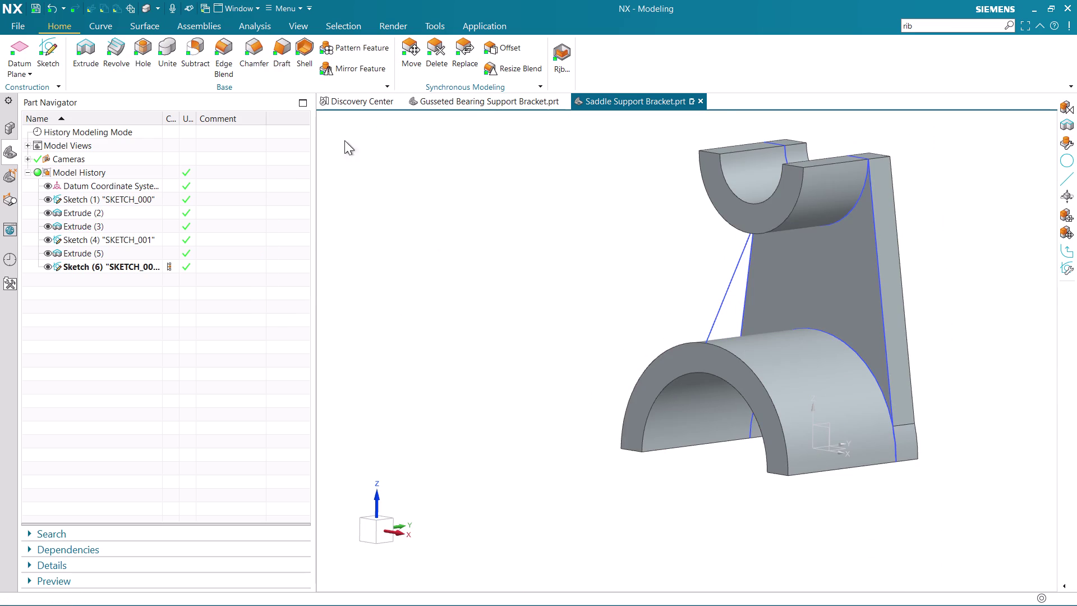
click(843, 245)
click(789, 365)
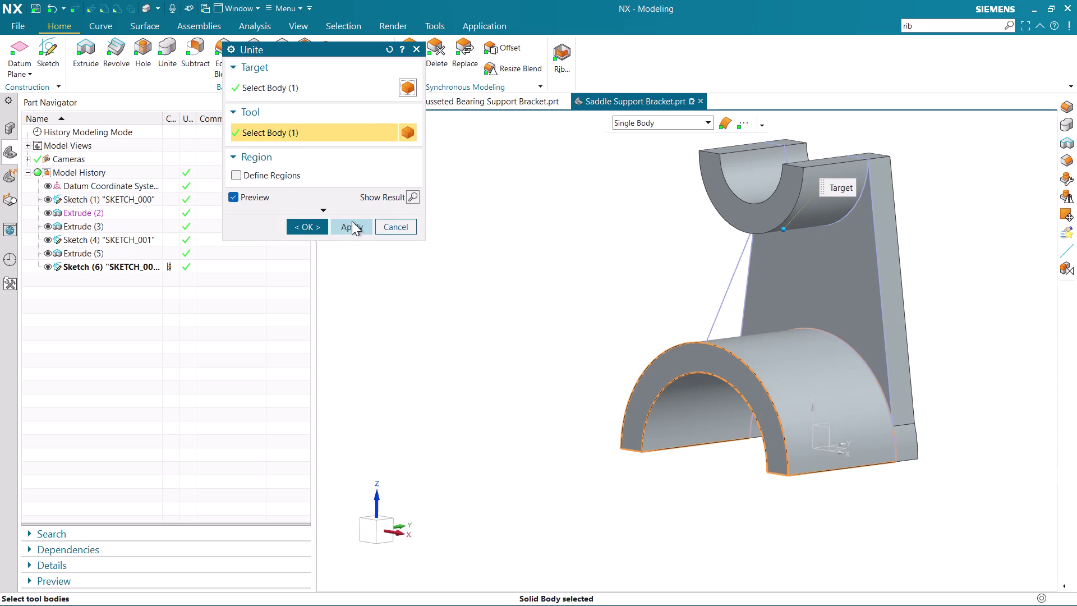
click(316, 219)
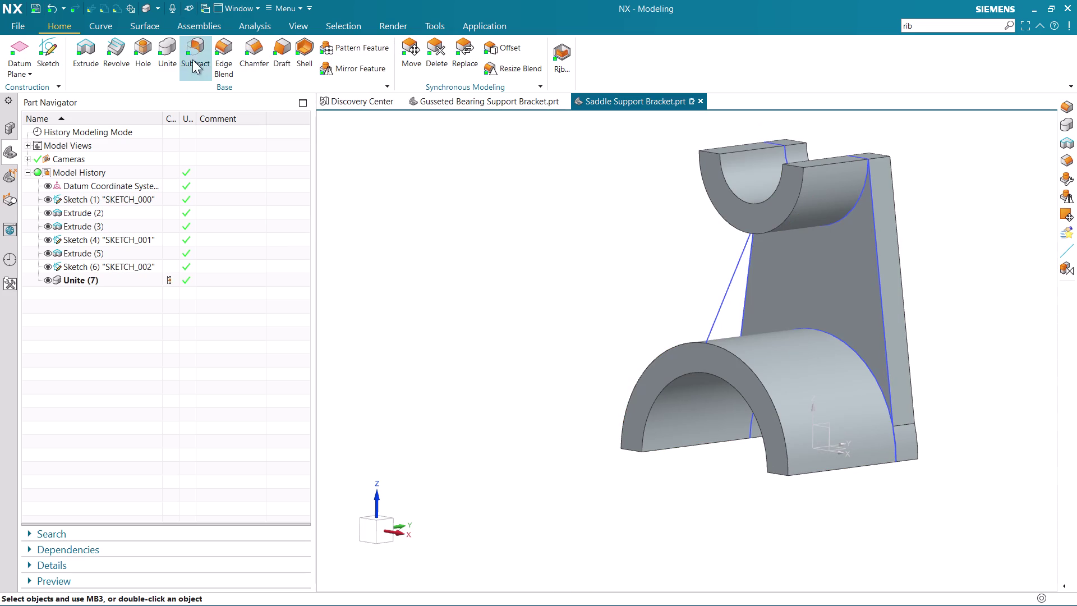
click(559, 59)
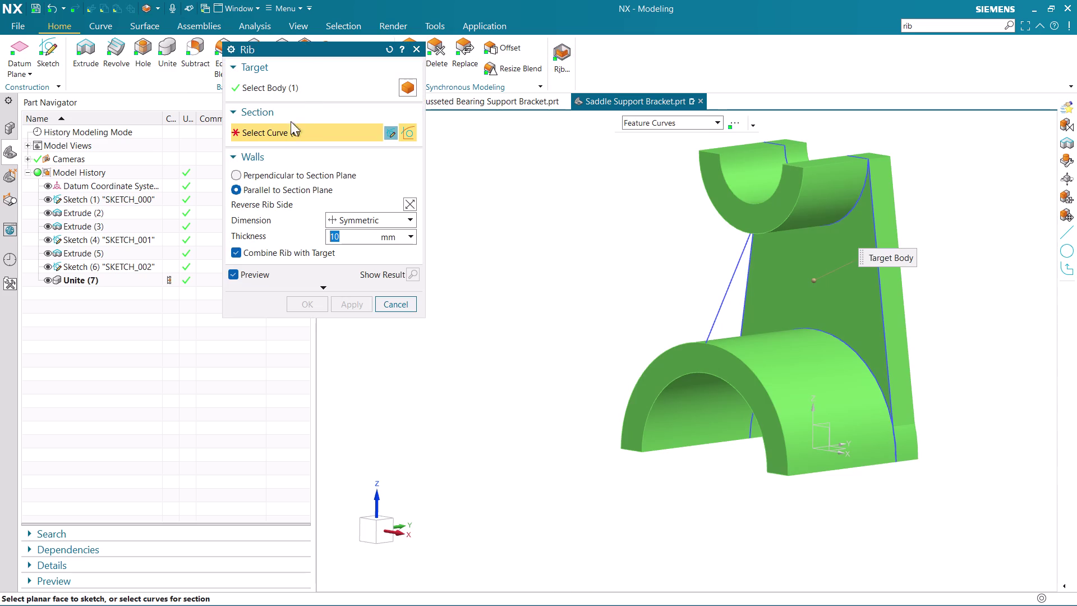
Use the diagonal sketch line with perpendicular walls, dismiss the capping error, and set 2 mm thickness.
click(733, 273)
click(238, 173)
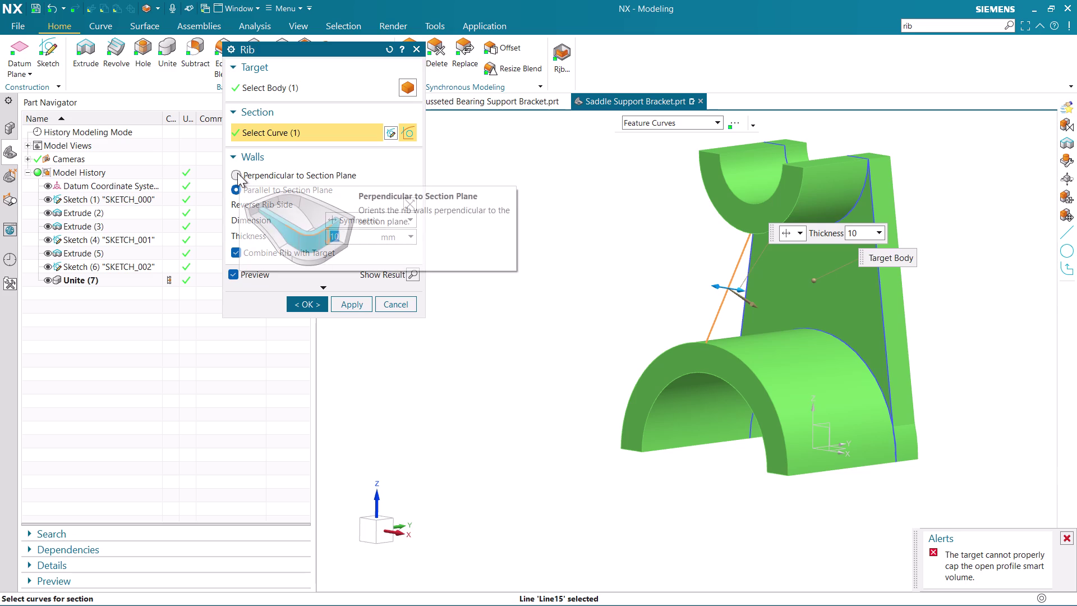
middle_drag(402, 293, 447, 294)
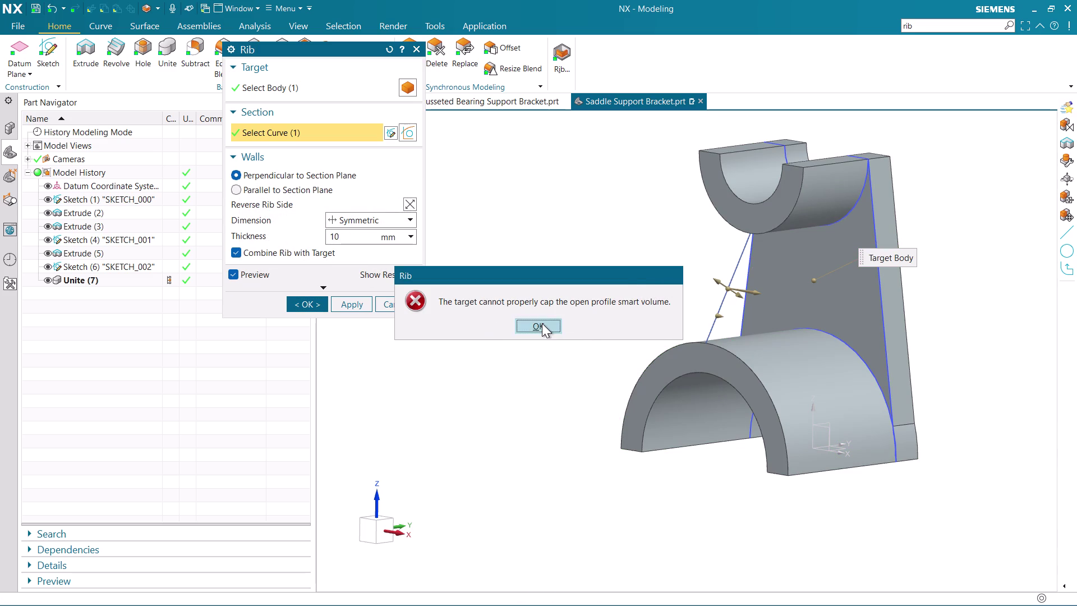
click(542, 323)
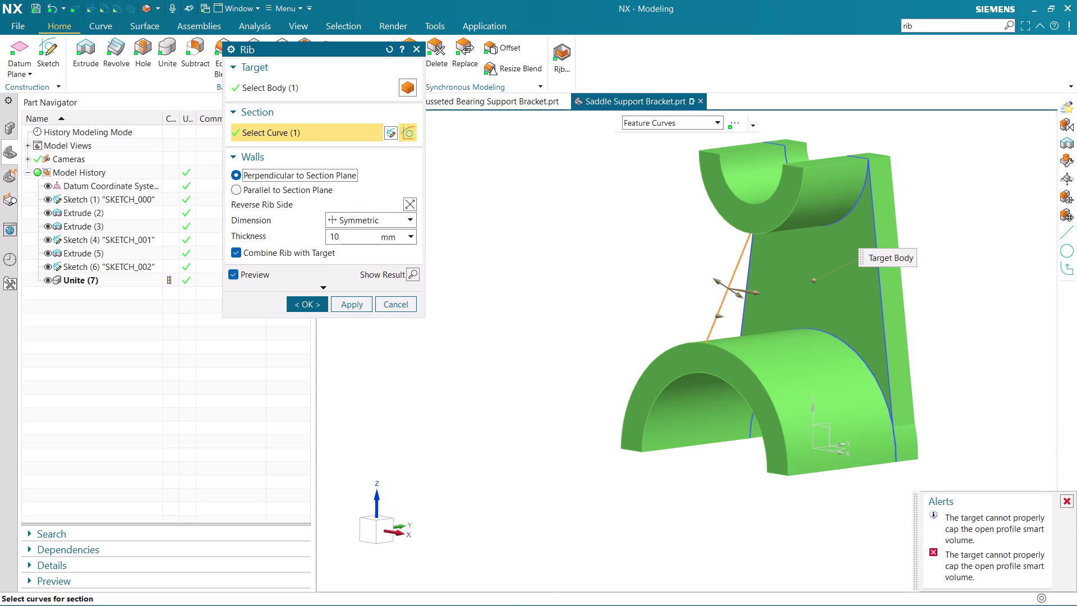
middle_drag(626, 394, 669, 409)
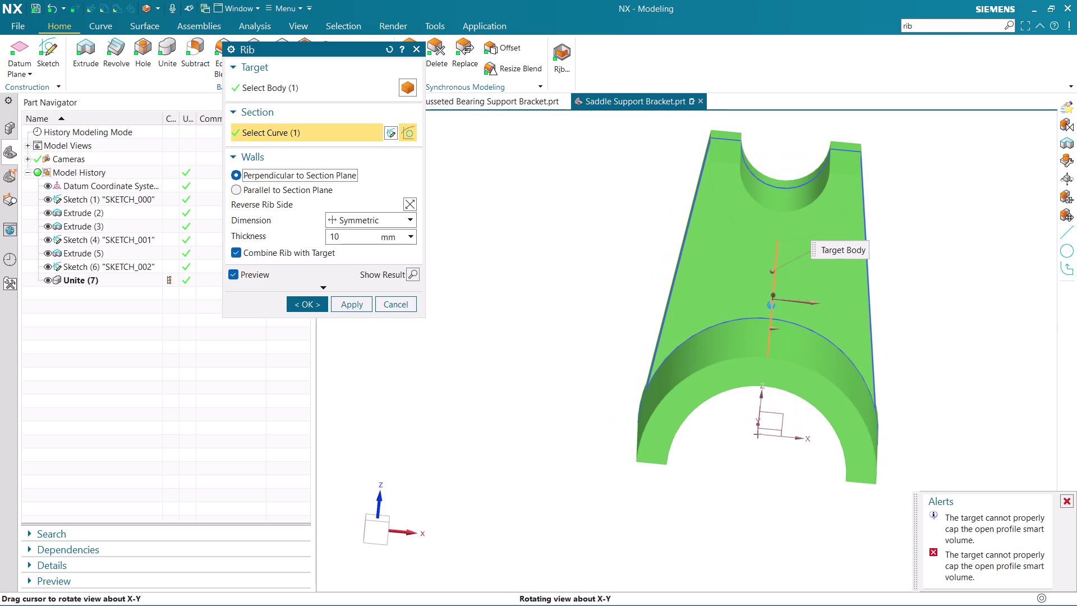
middle_drag(669, 409, 659, 403)
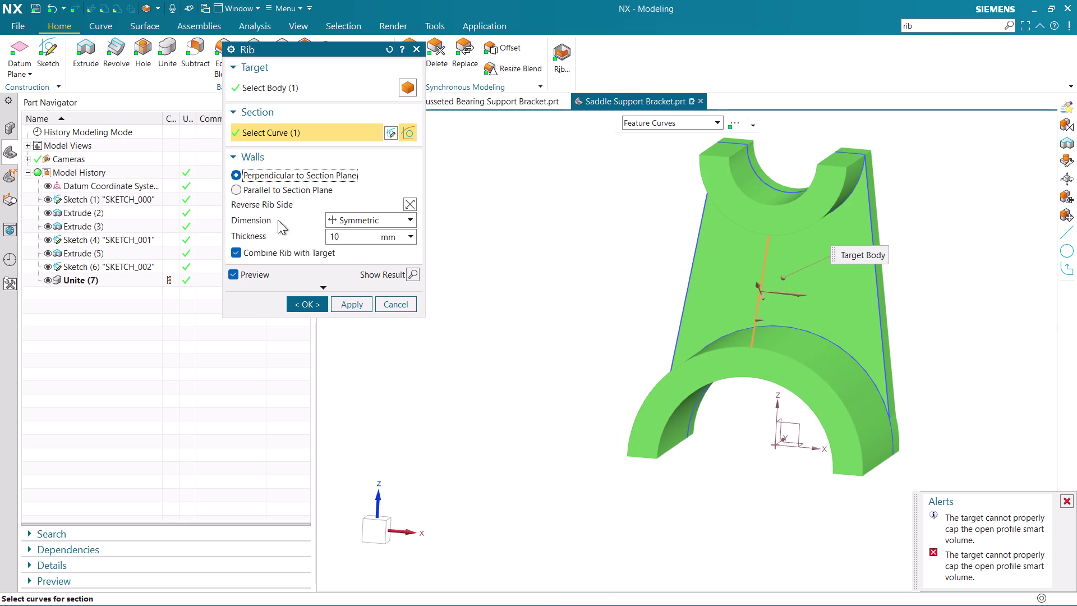
scroll(down, 3)
drag(356, 237, 298, 232)
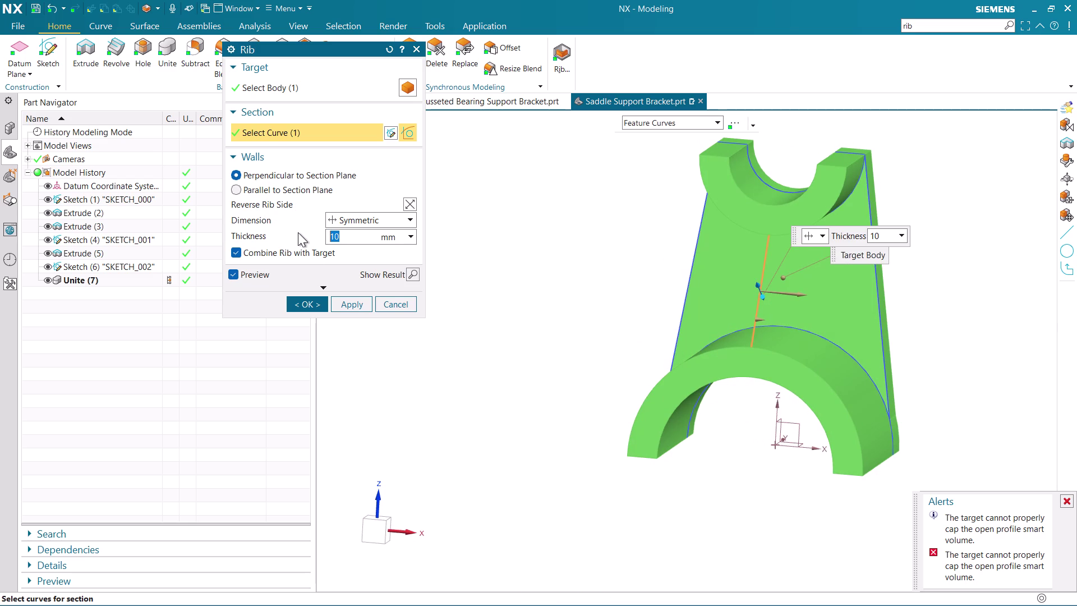
key(BackSpace)
key(2)
key(Return)
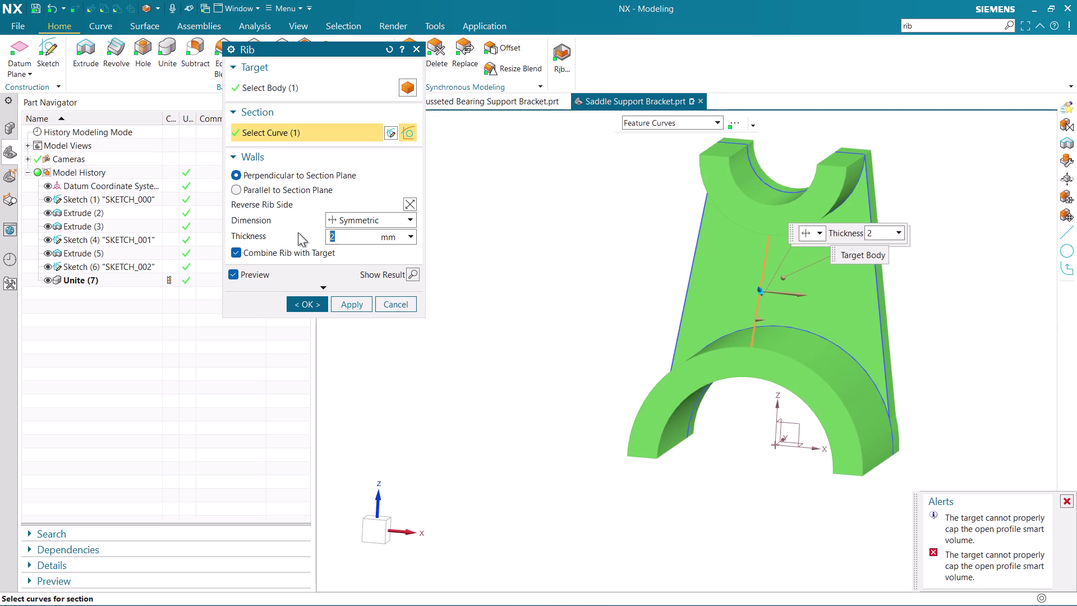